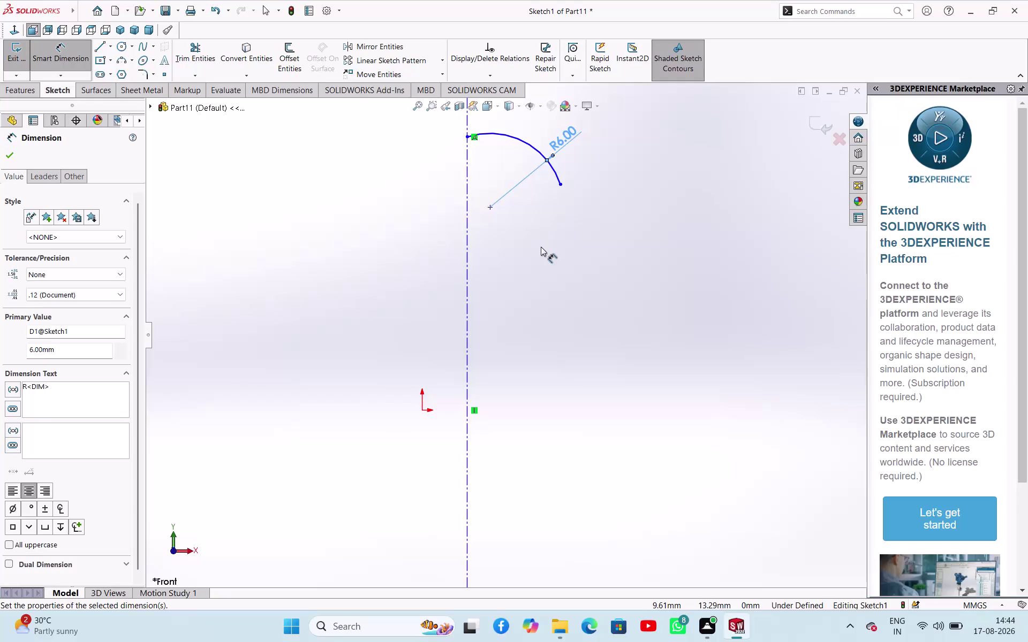
Draw a 3 Point Arc running downward from the R6 arc's end.
click(119, 54)
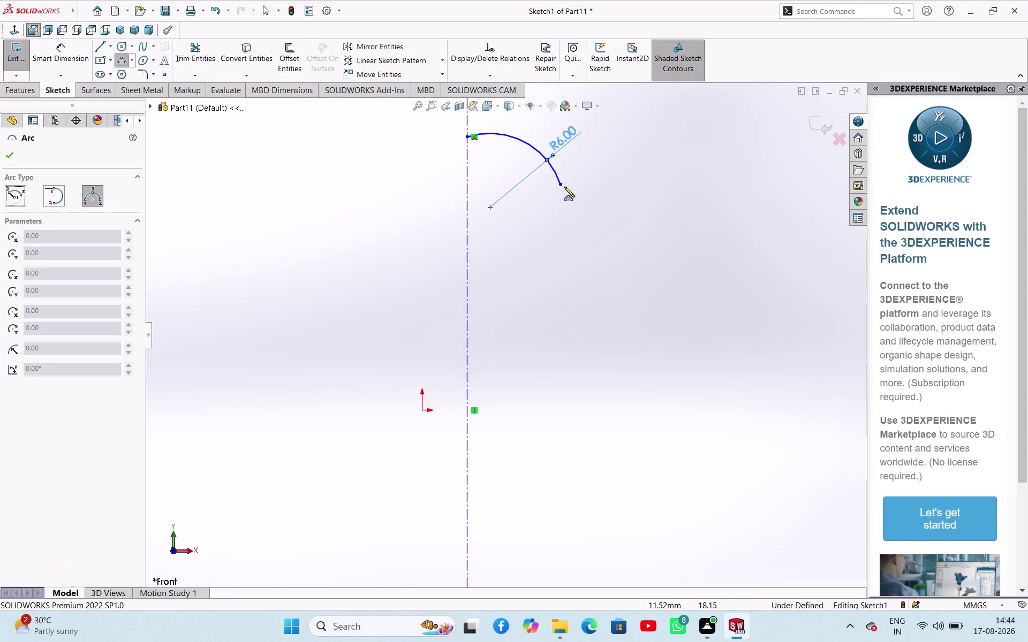
click(562, 186)
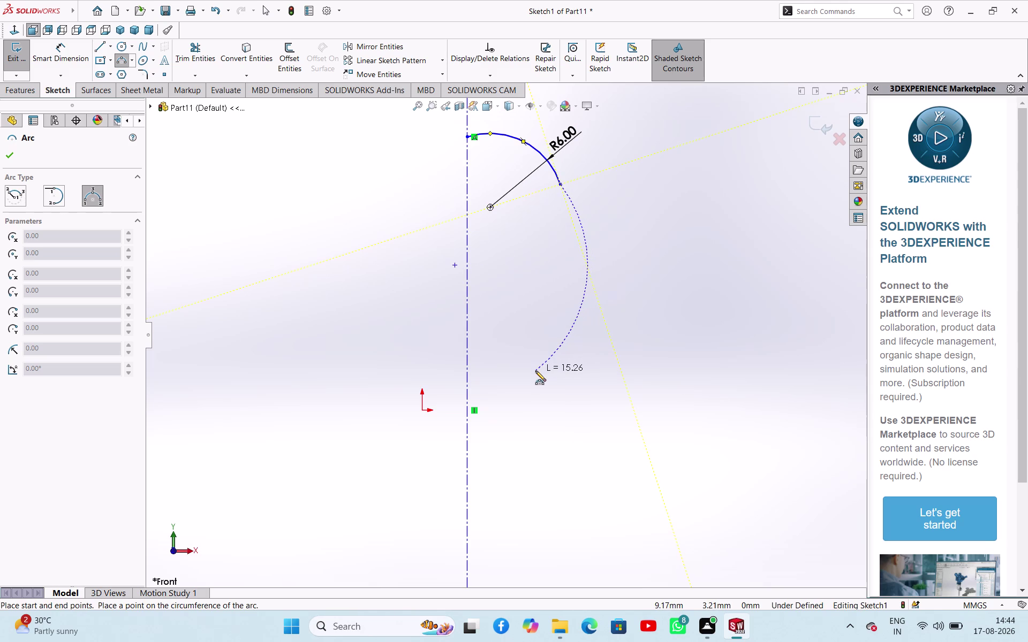
click(488, 364)
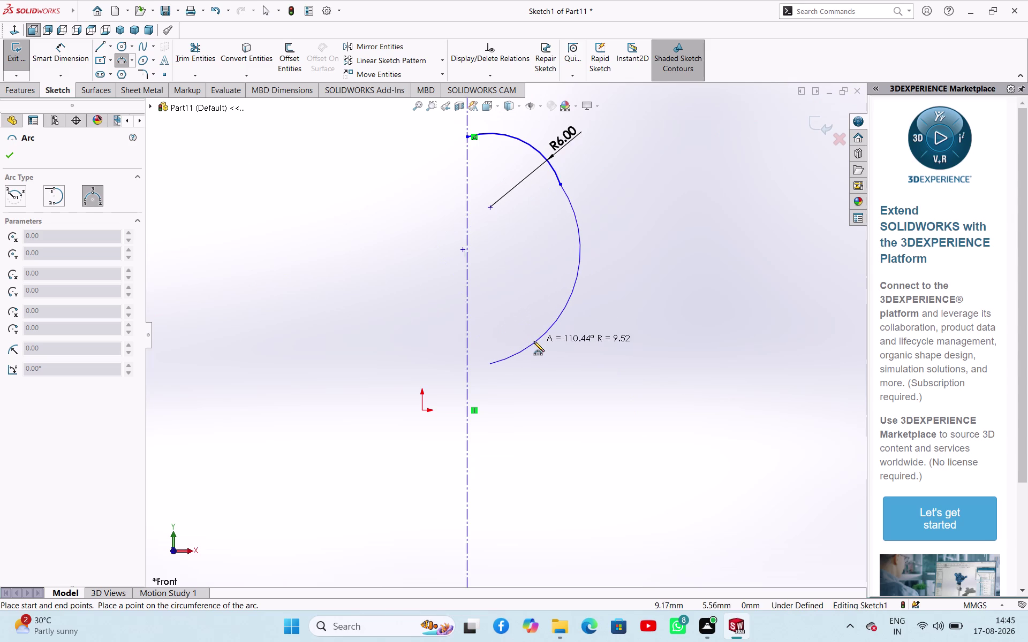
click(531, 341)
right_click(592, 334)
click(598, 339)
right_drag(626, 349, 626, 349)
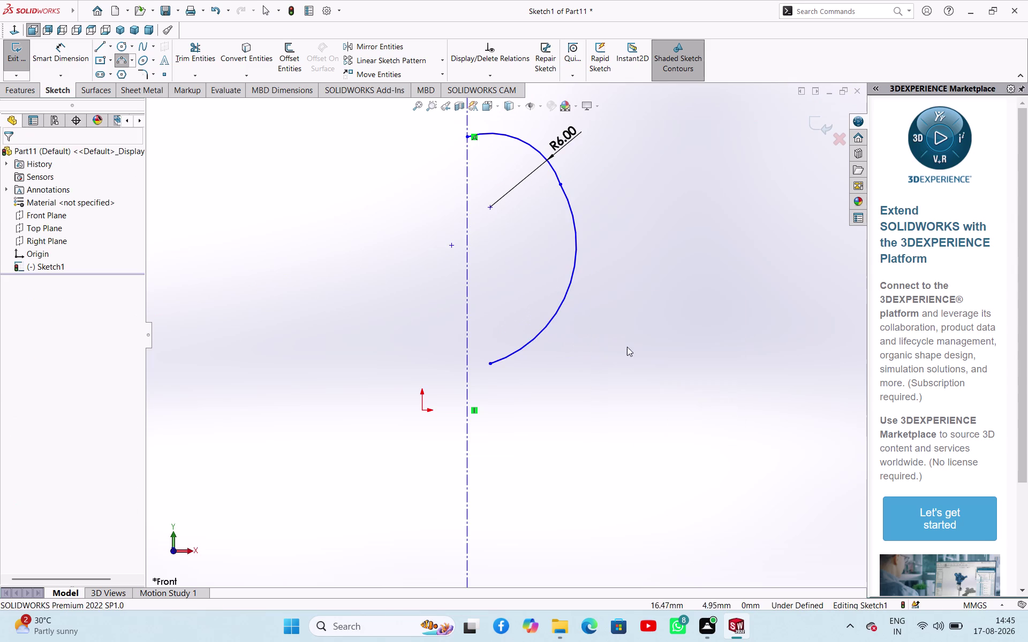
right_drag(626, 349, 643, 264)
Dimension the new arc's radius to 28.
click(572, 281)
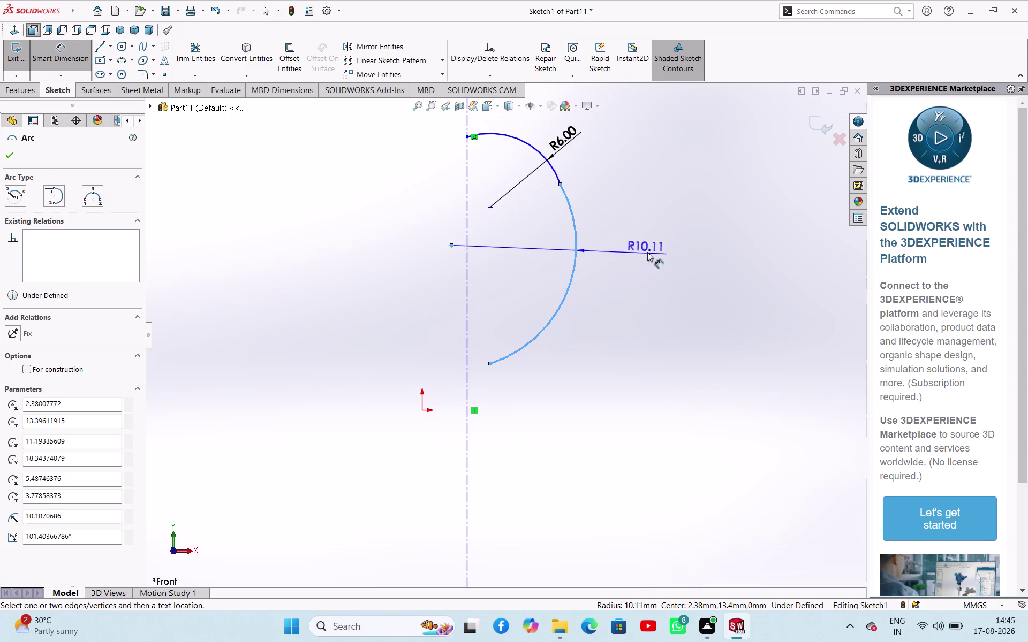
click(650, 249)
text(28)
key(Return)
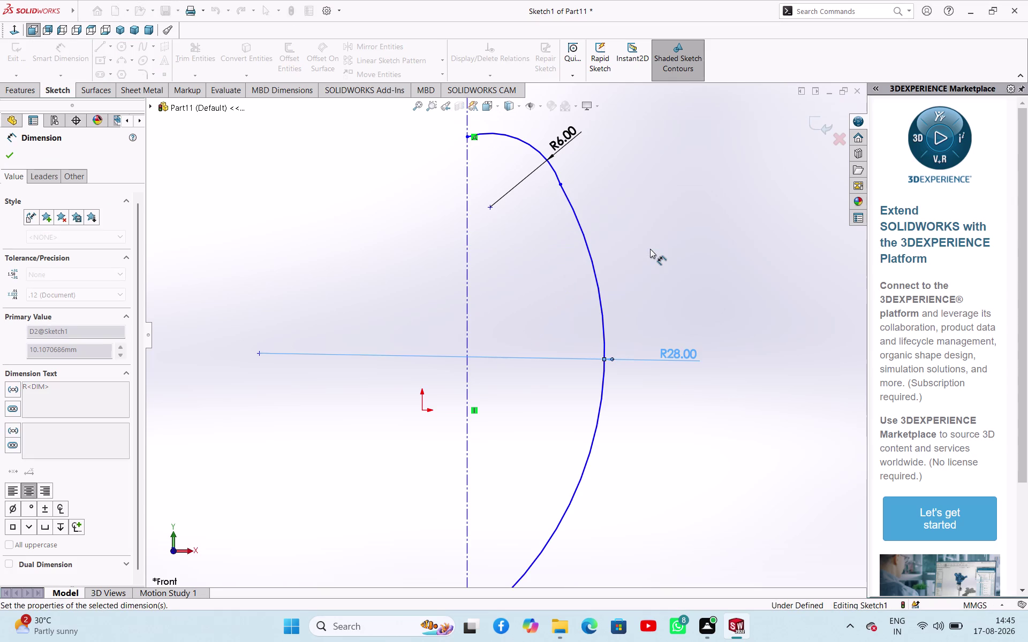
click(655, 236)
right_click(653, 241)
click(672, 276)
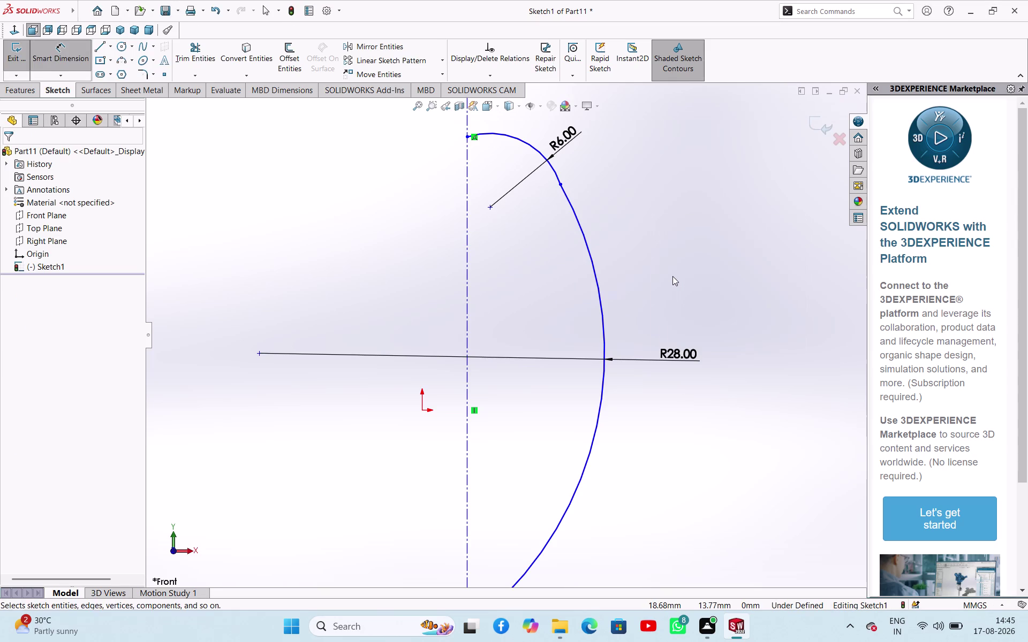
right_click(672, 276)
click(651, 270)
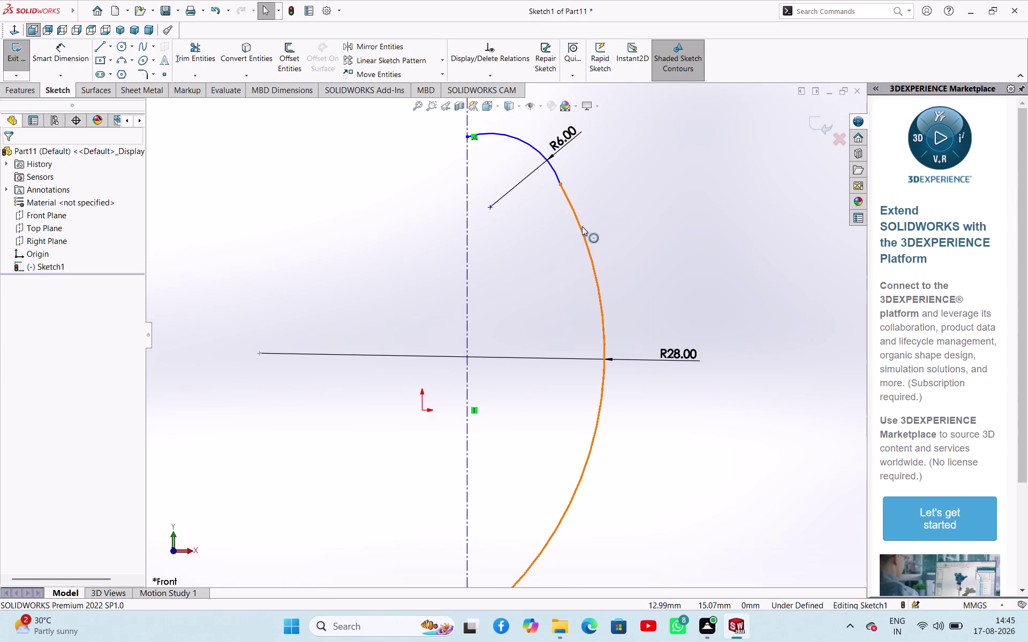
Make the R28 arc tangent to the R6 arc.
click(582, 230)
click(554, 172)
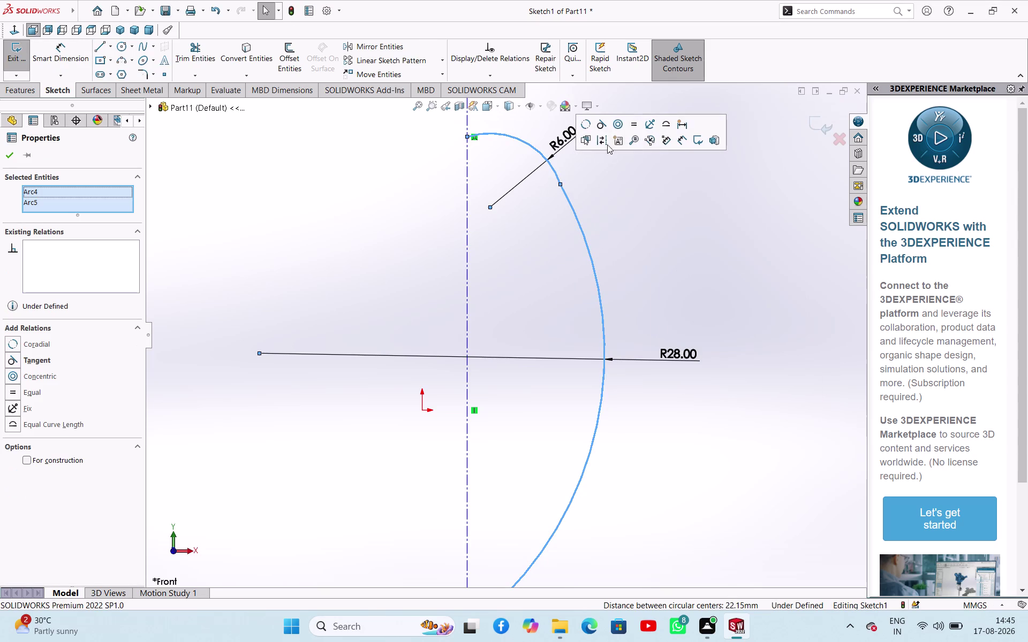
click(604, 123)
click(636, 225)
scroll(up, 3)
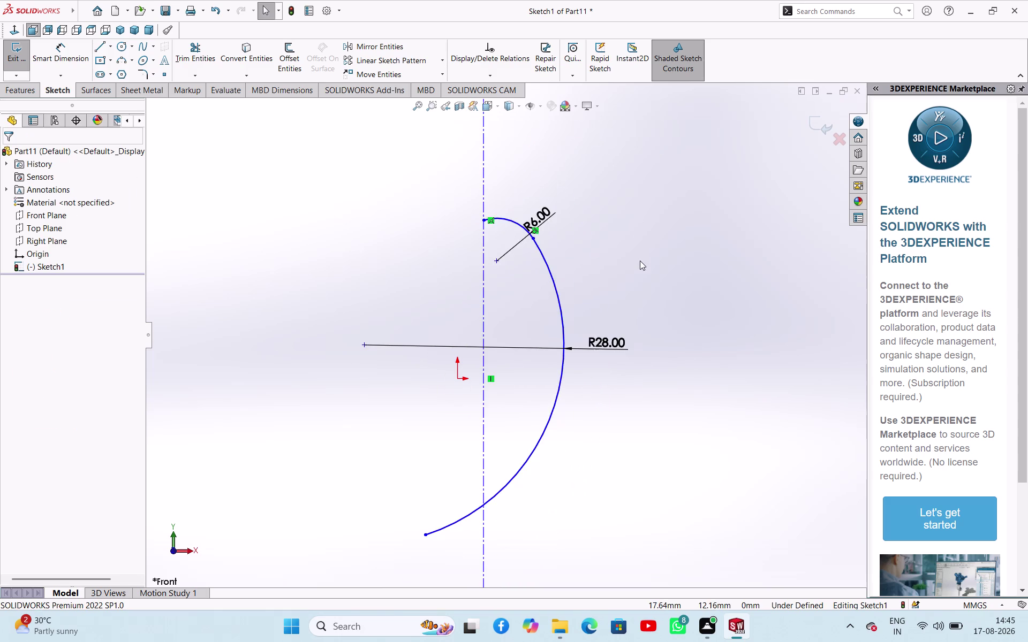
Draw a second 3 Point Arc from below, ending at the R28 arc's midpoint.
scroll(down, 3)
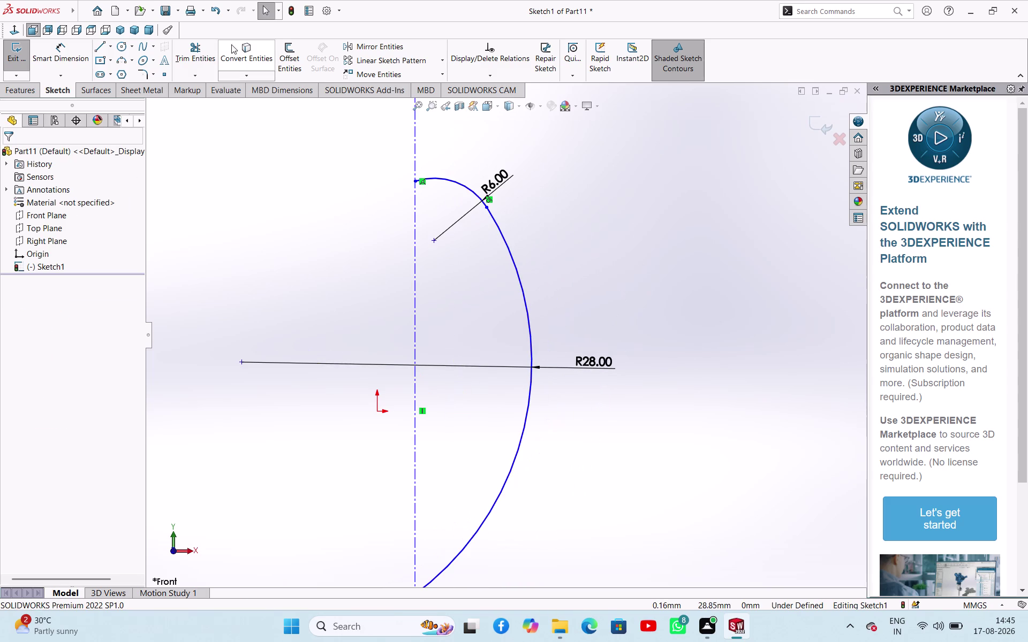
click(119, 63)
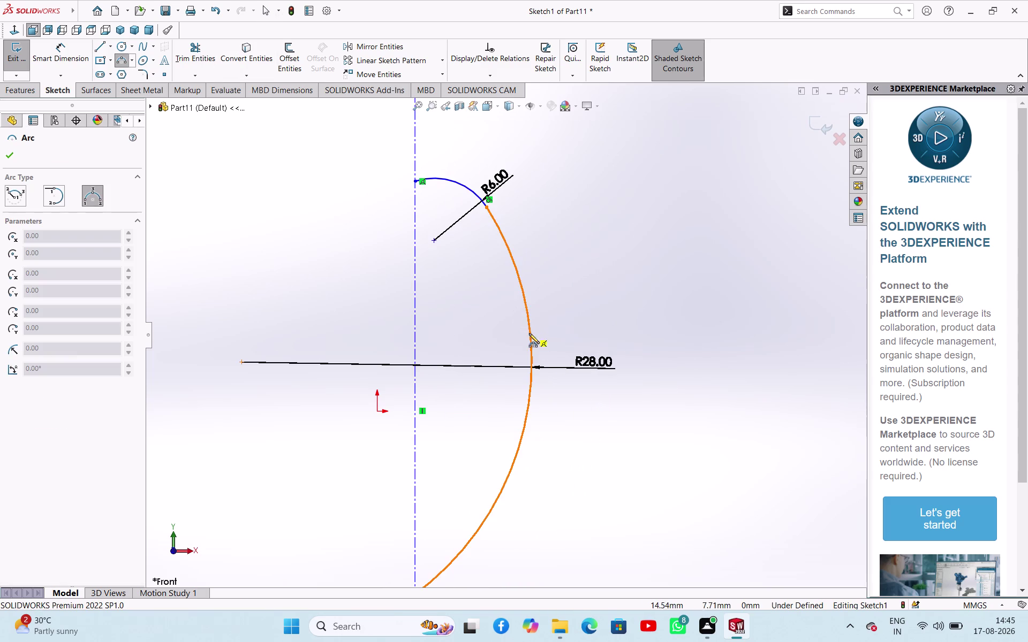
click(531, 384)
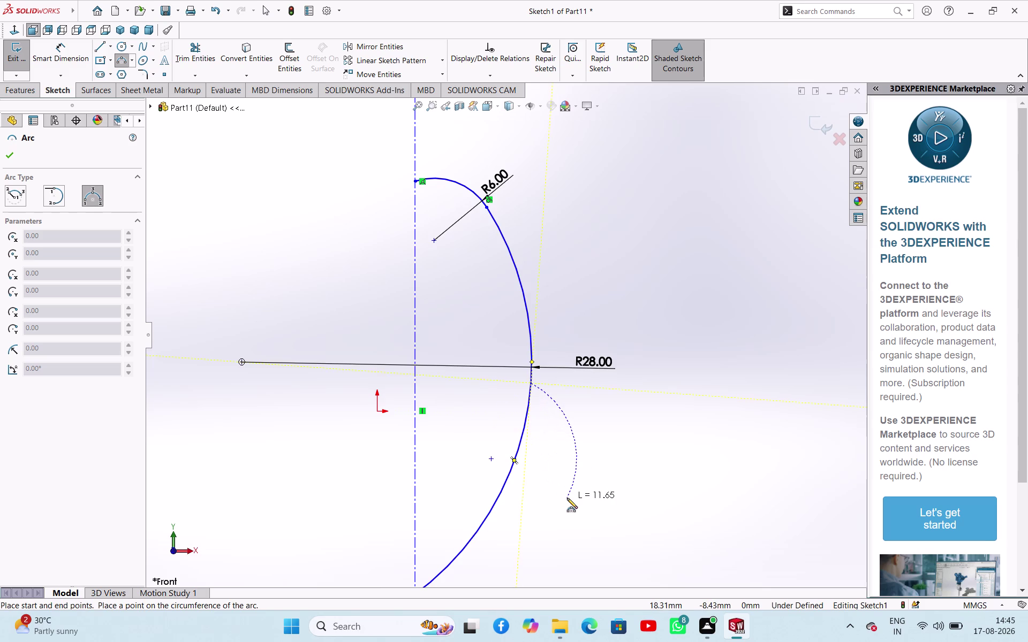
key(Escape)
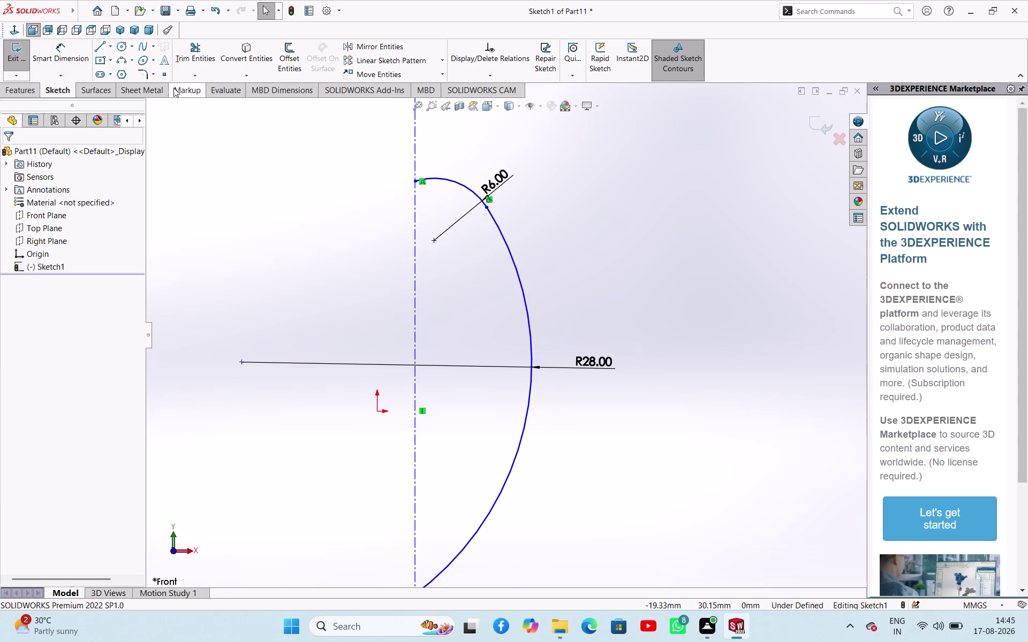
click(116, 60)
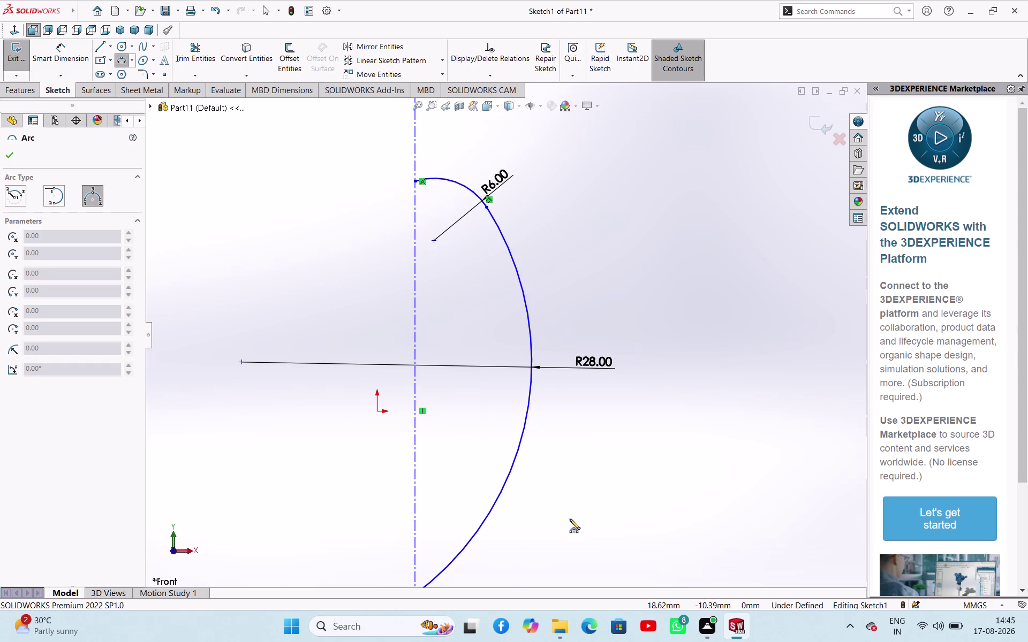
click(570, 520)
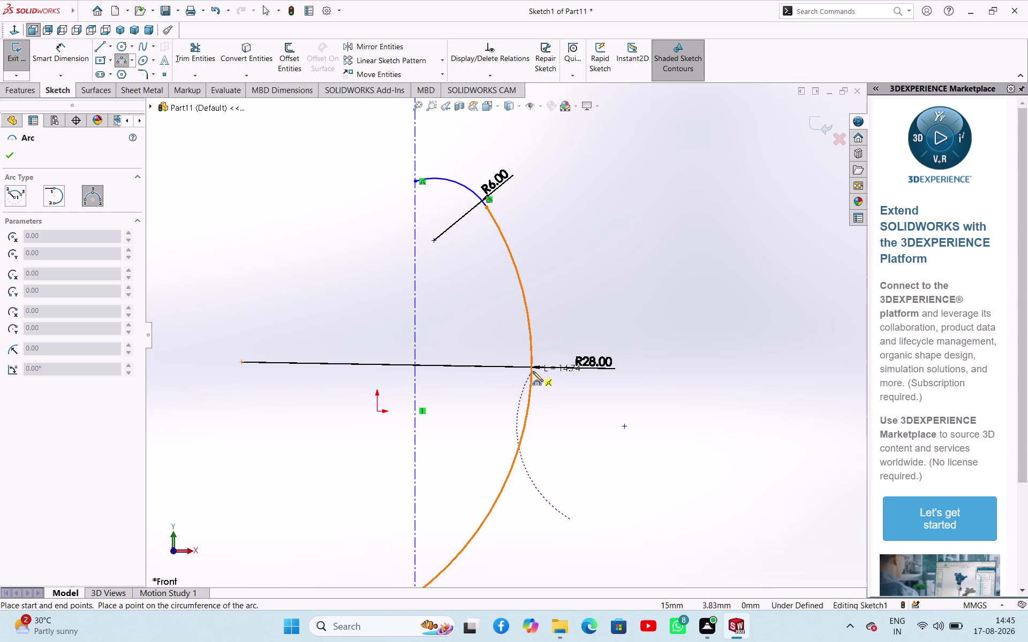
click(533, 371)
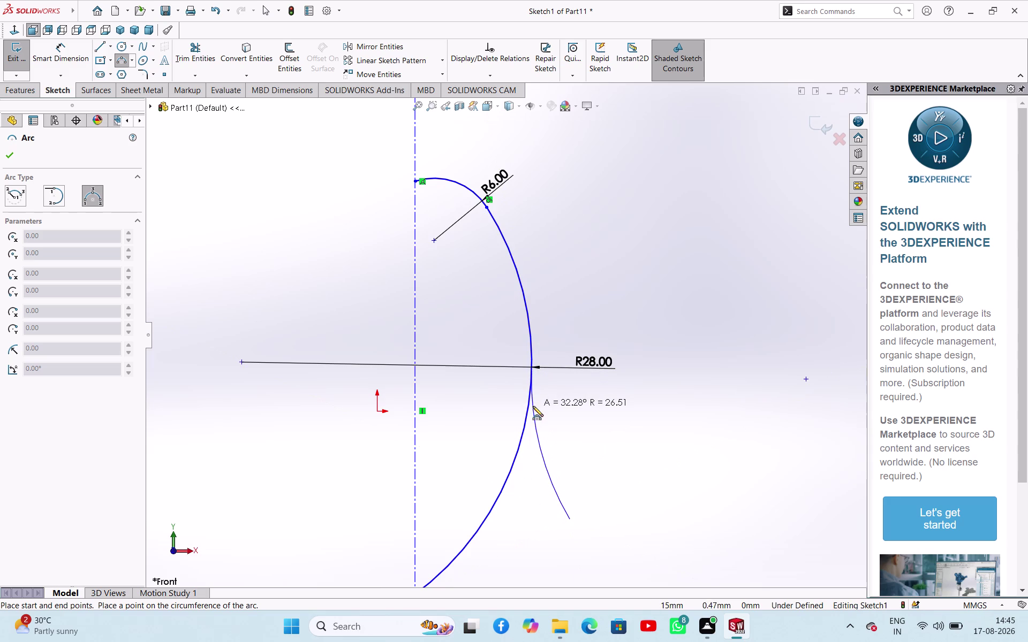
click(533, 406)
right_click(639, 429)
click(644, 434)
right_drag(657, 441, 694, 355)
Dimension the lower arc's radius to 28 and select it.
click(543, 459)
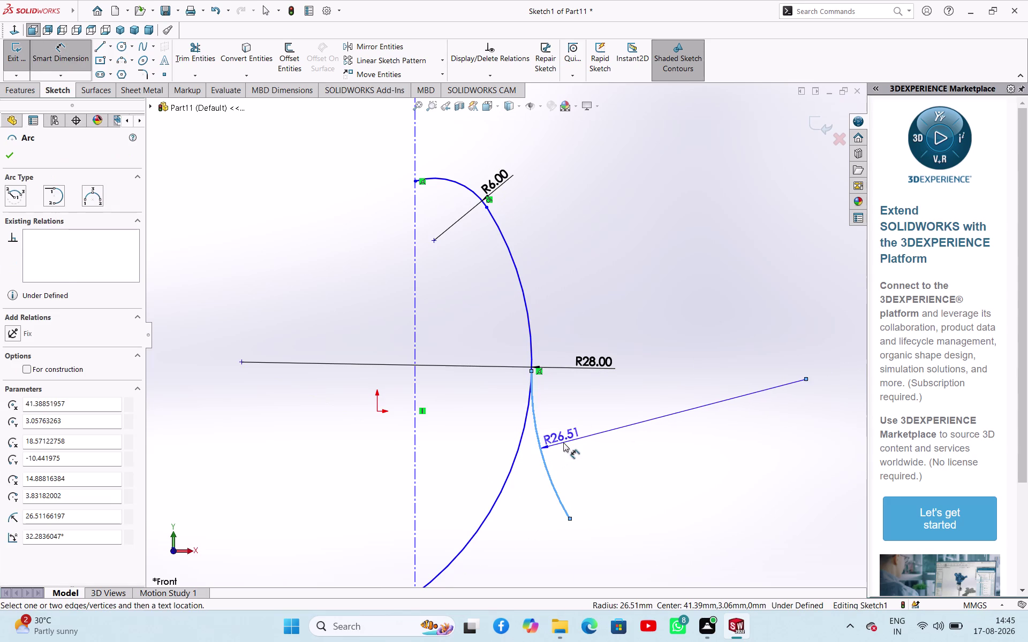
click(564, 443)
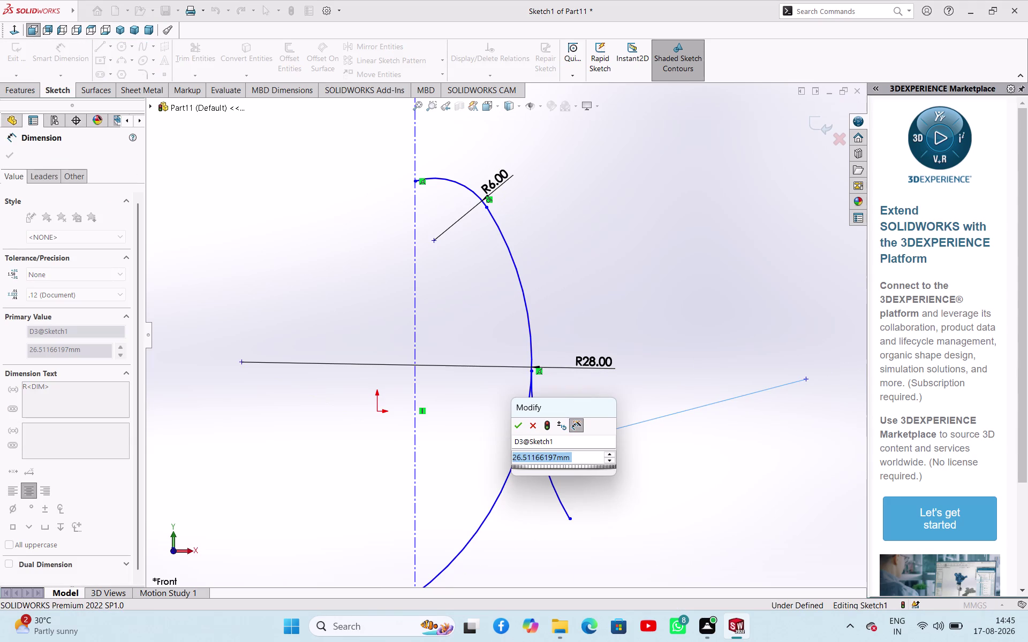
text(28)
key(Return)
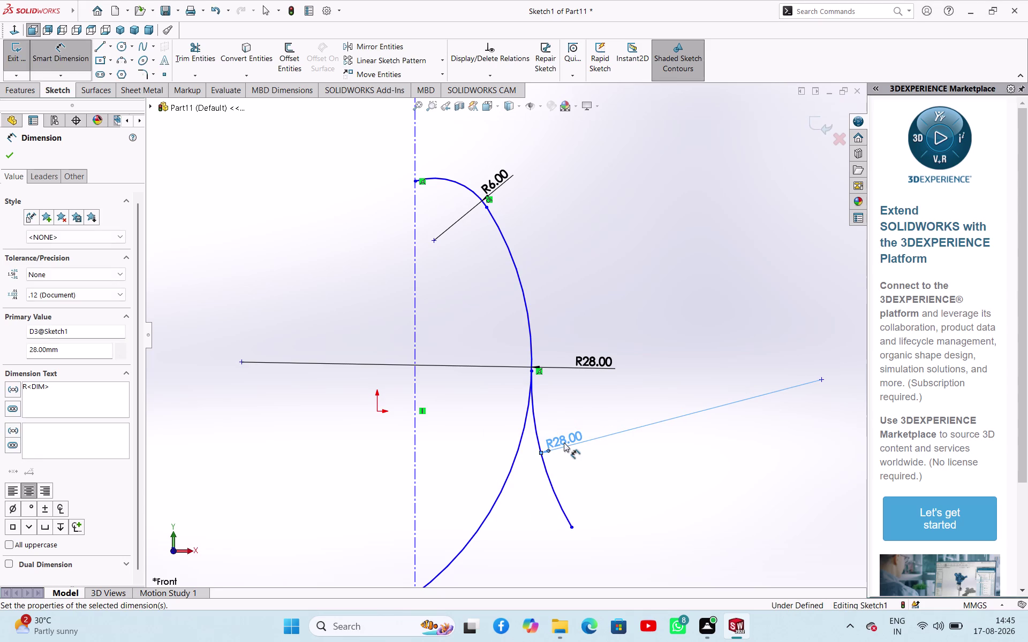
key(Return)
click(659, 245)
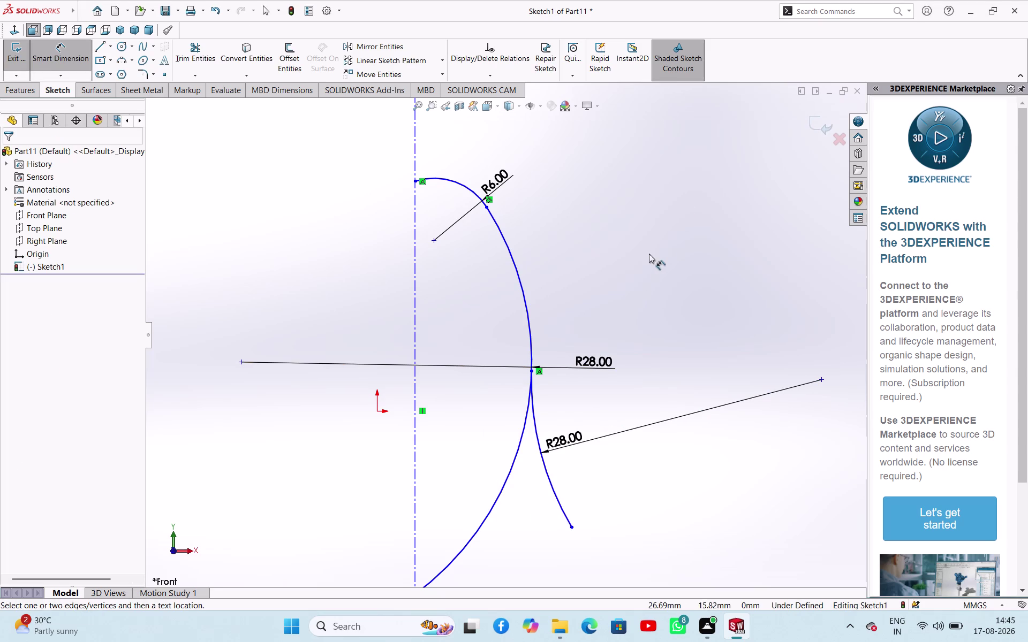
right_click(643, 258)
click(660, 292)
click(637, 316)
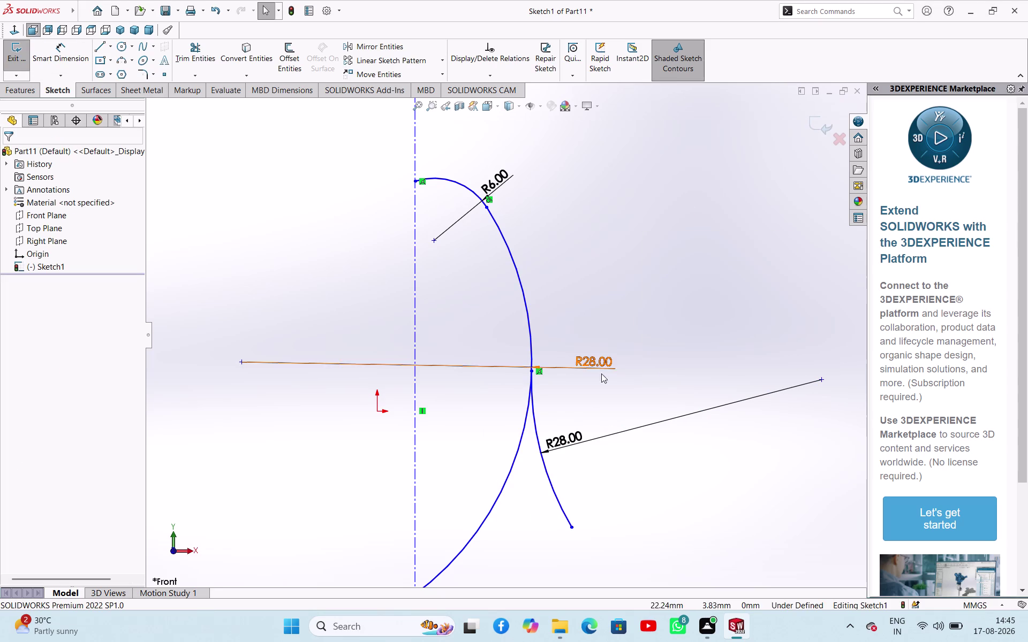
click(537, 429)
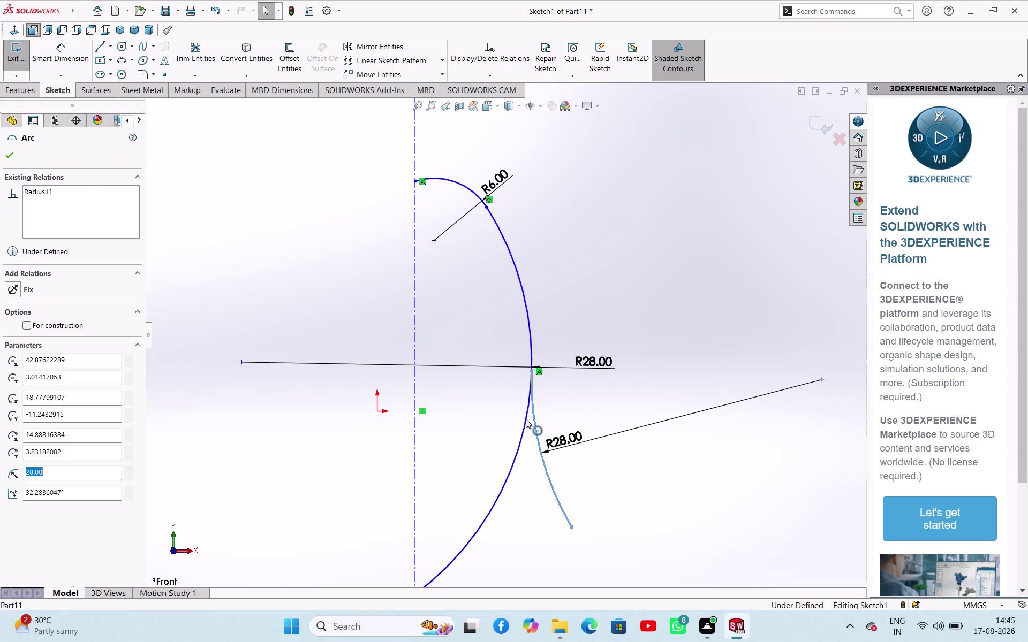
Make the two R28 arcs tangent to each other.
click(526, 419)
click(576, 373)
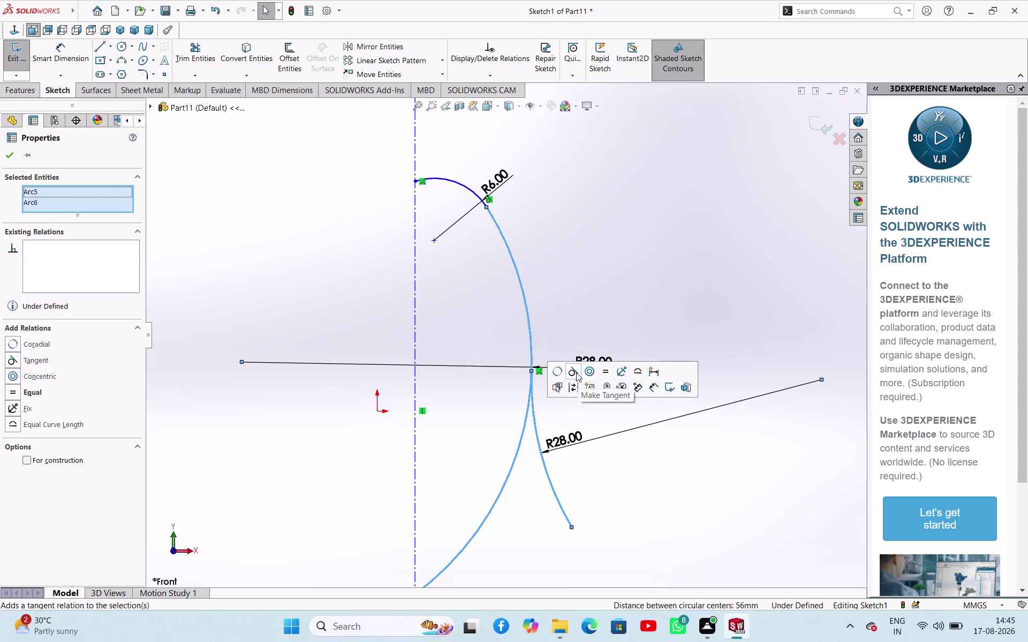
click(620, 265)
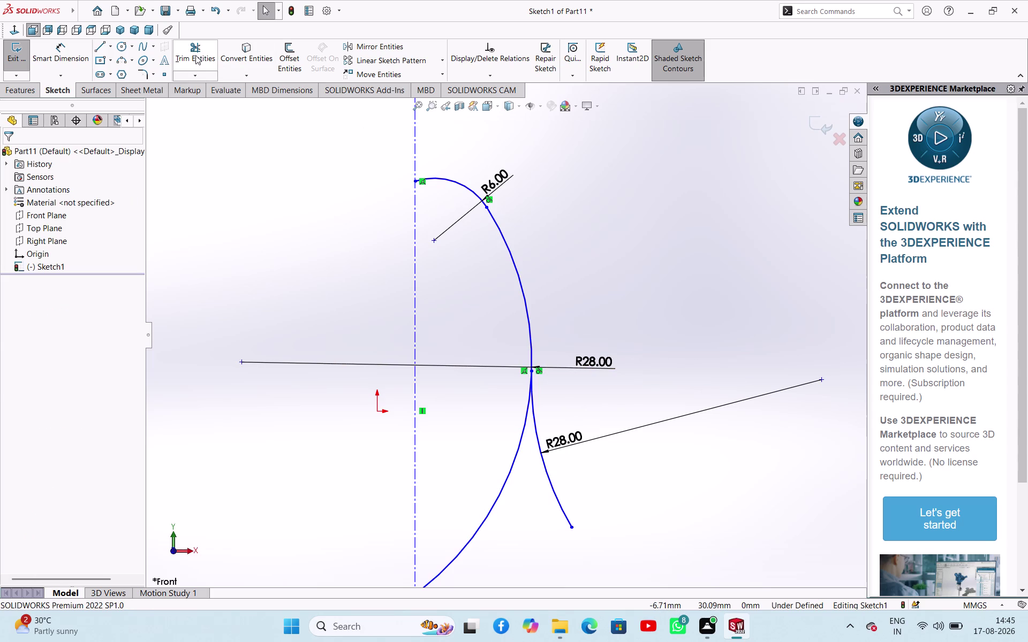
Trim away the unwanted piece of the arc.
click(195, 54)
click(517, 446)
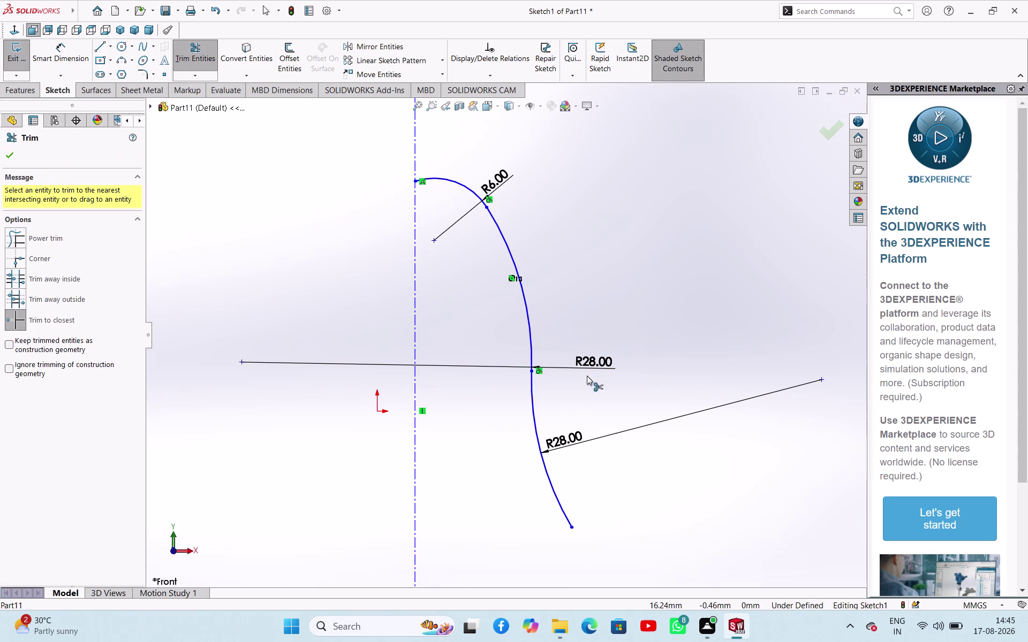
right_click(659, 252)
click(679, 287)
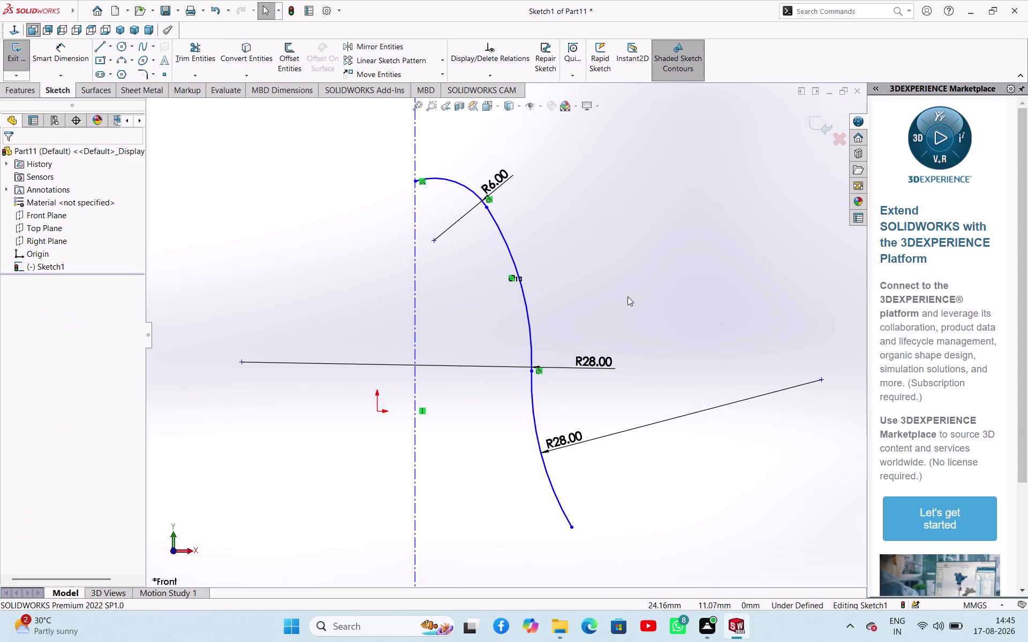
click(627, 297)
scroll(up, 3)
scroll(down, 3)
scroll(down, 3)
scroll(down, 3)
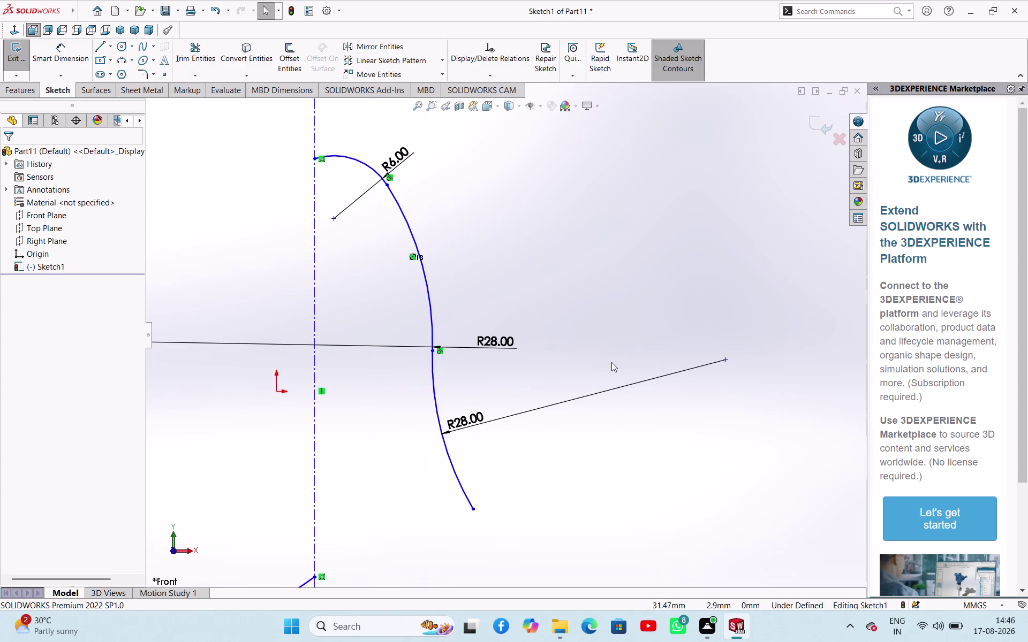
scroll(up, 3)
scroll(up, 3)
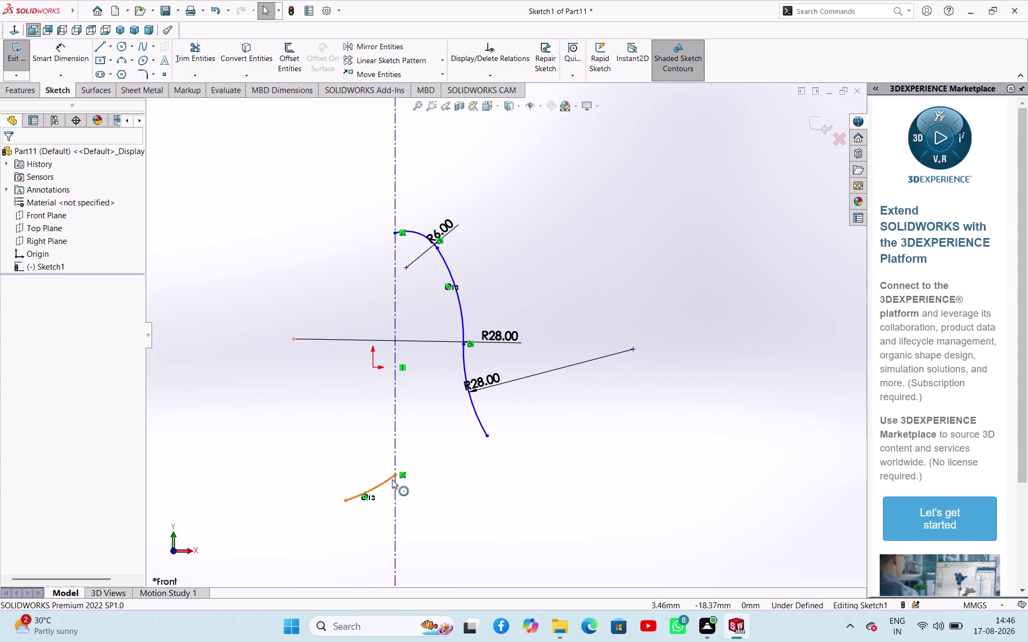
Delete the leftover arc fragment near the bottom of the sketch.
click(388, 482)
key(Delete)
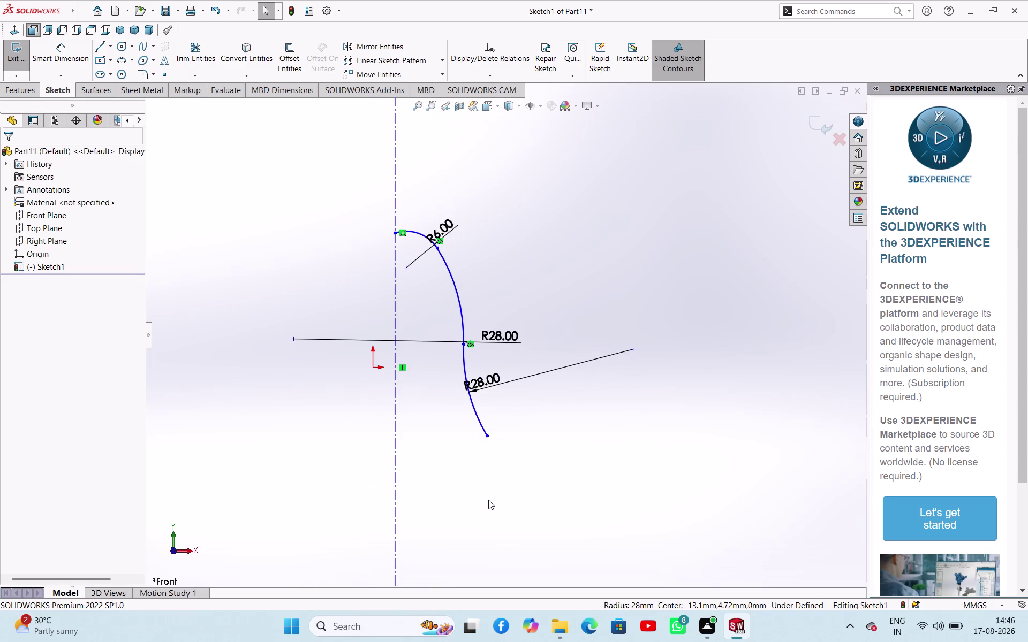
scroll(up, 3)
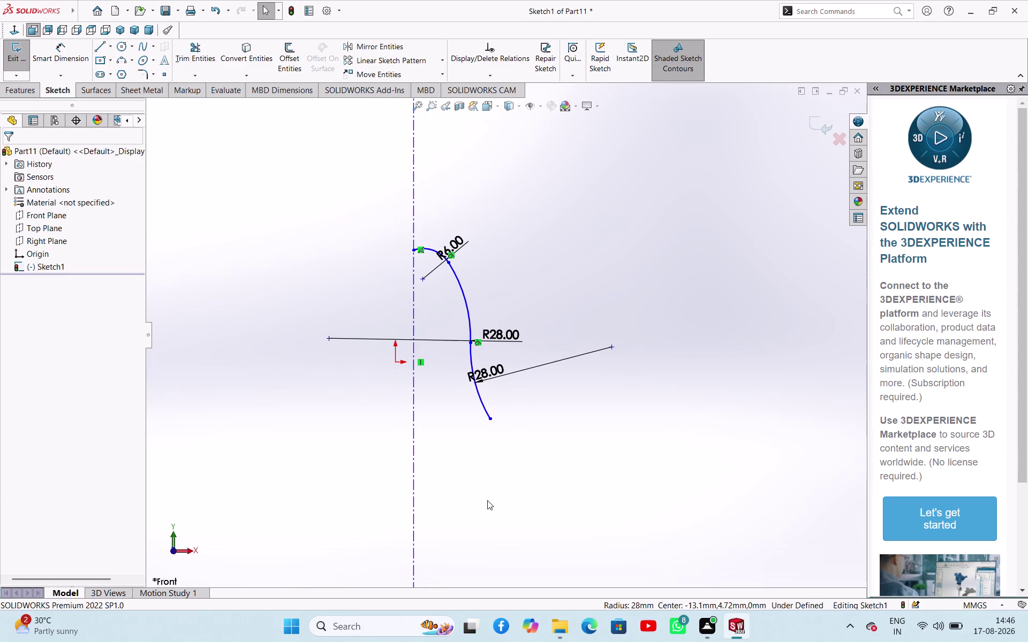
scroll(down, 3)
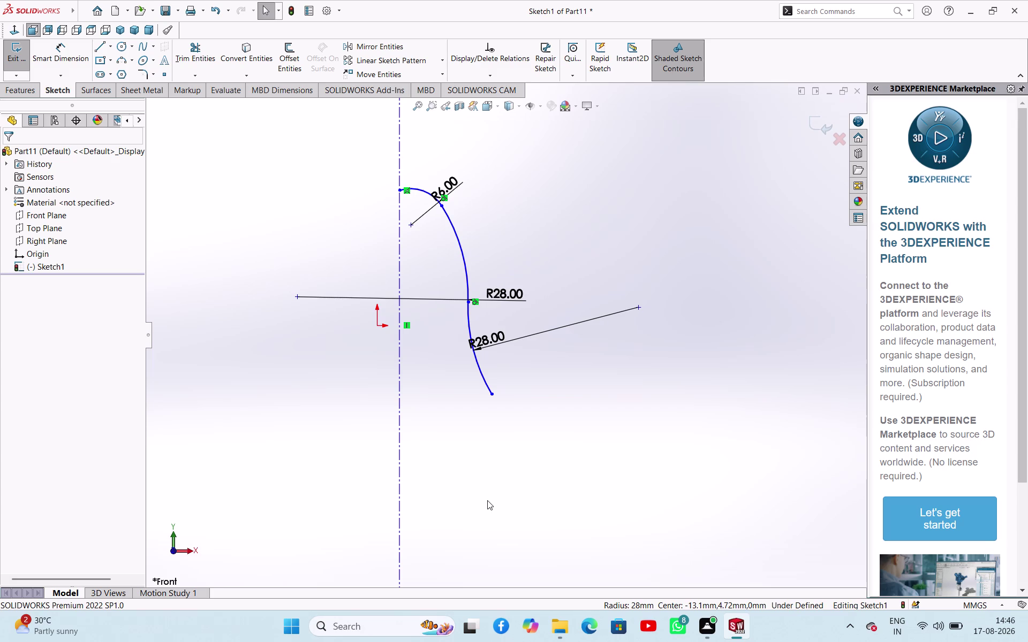
scroll(up, 3)
scroll(down, 3)
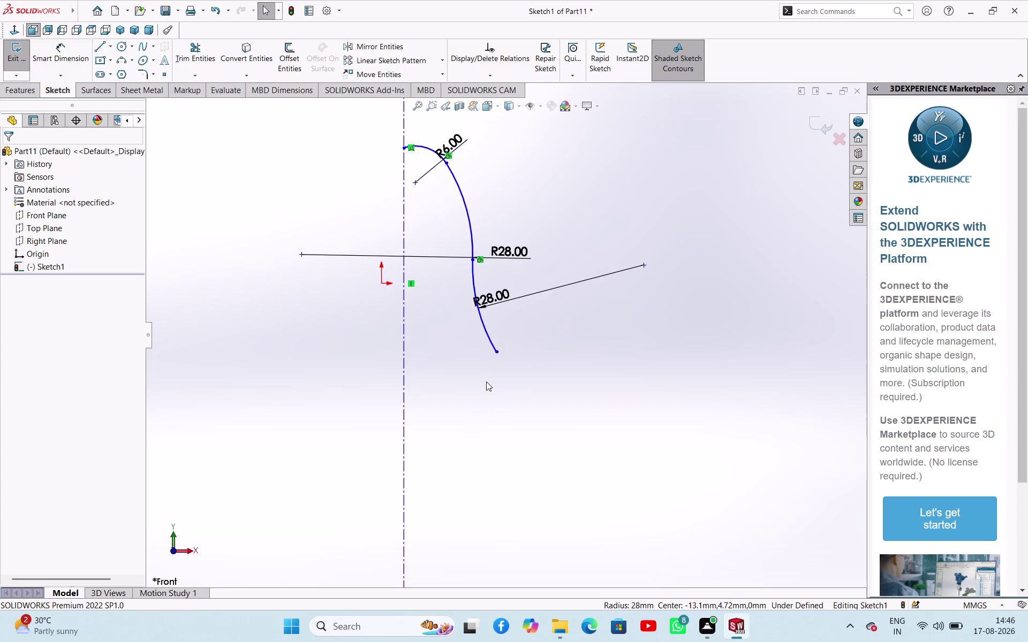
click(93, 48)
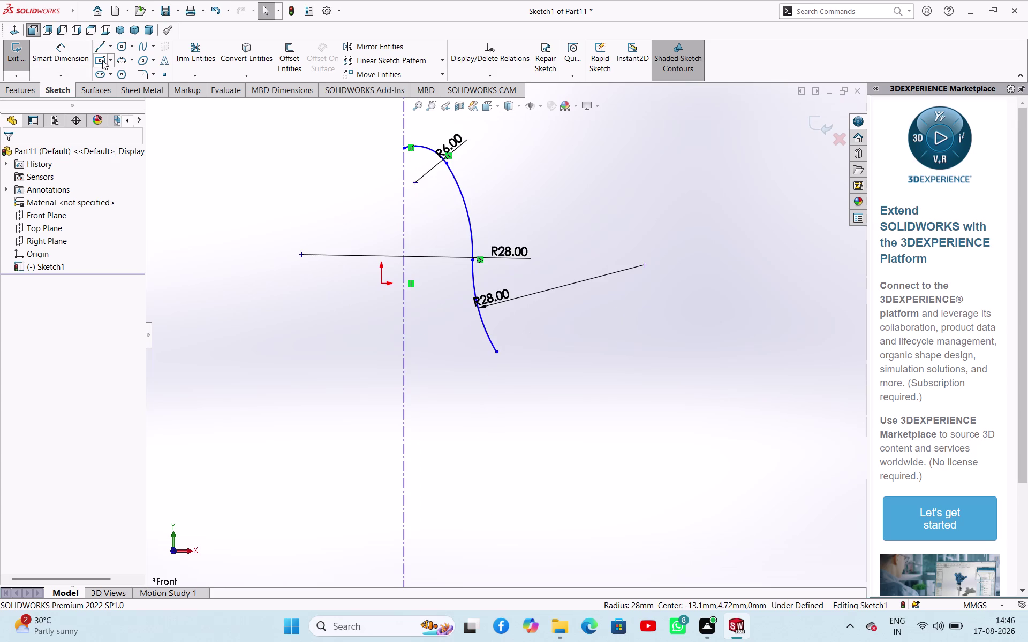
click(101, 48)
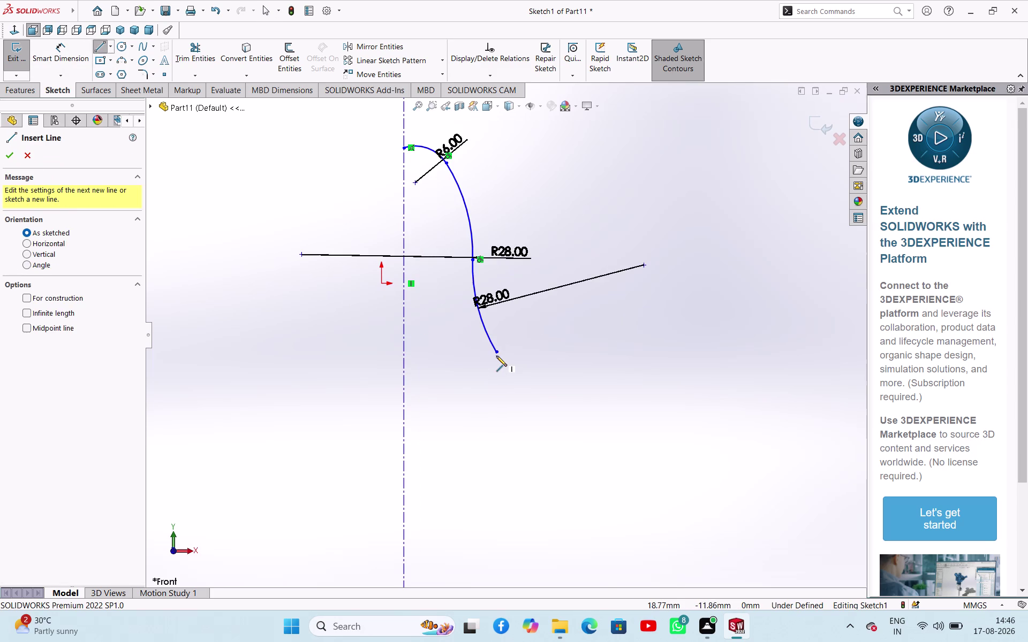
Discard the trial line, nudge the lower arc's end up, and start a line there.
click(496, 352)
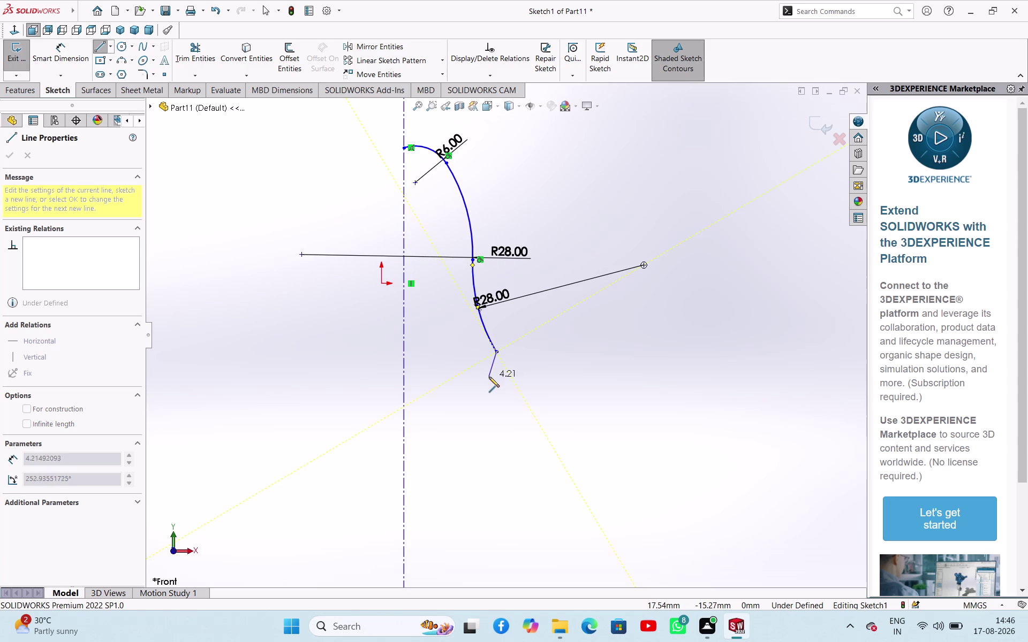
key(Escape)
key(Escape)
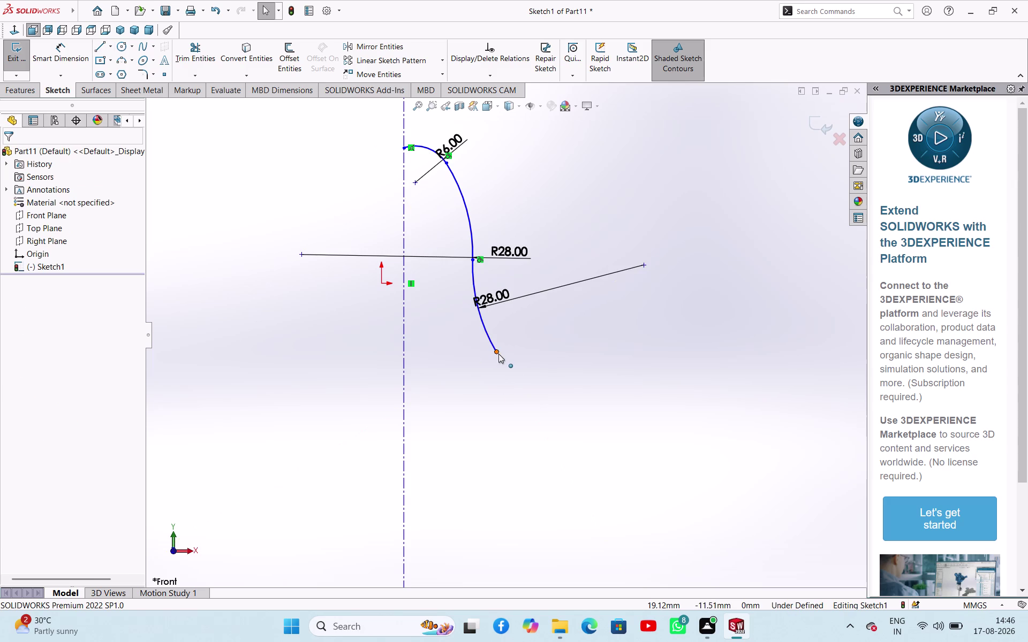
drag(497, 354, 477, 356)
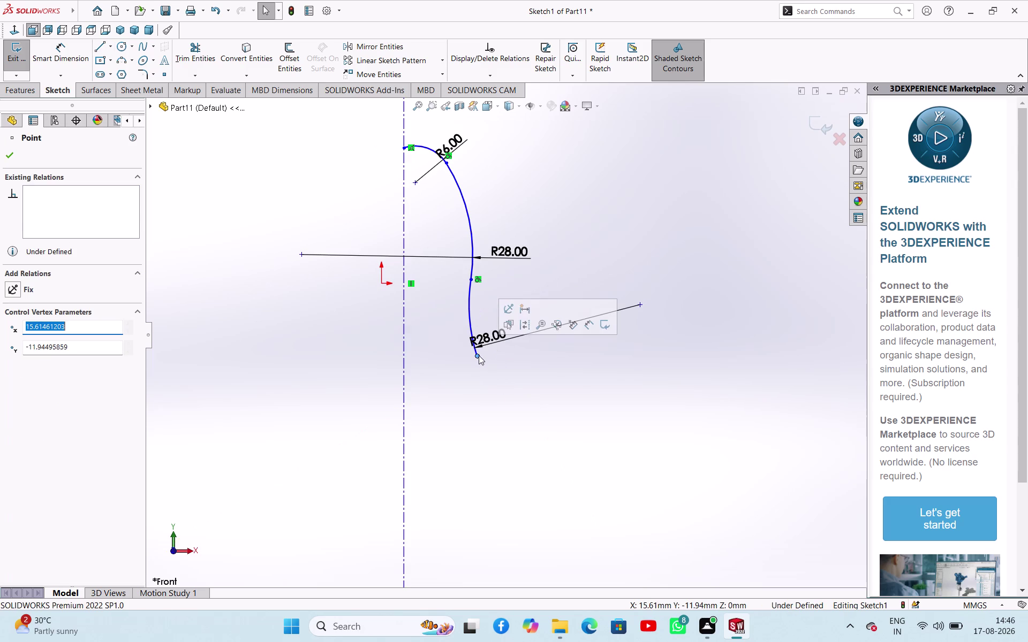
click(559, 381)
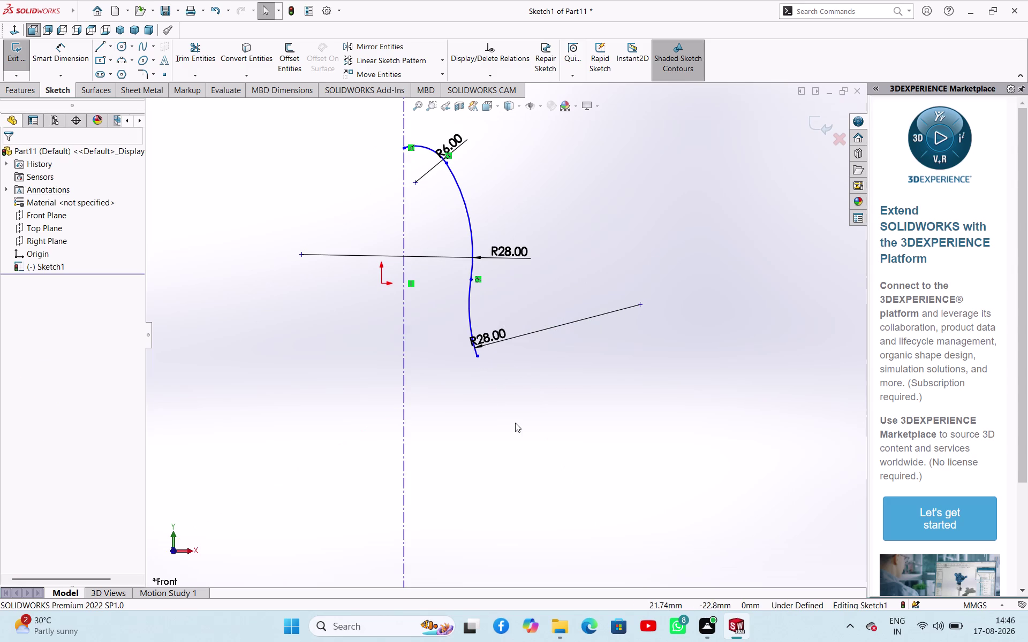
right_drag(550, 448, 494, 434)
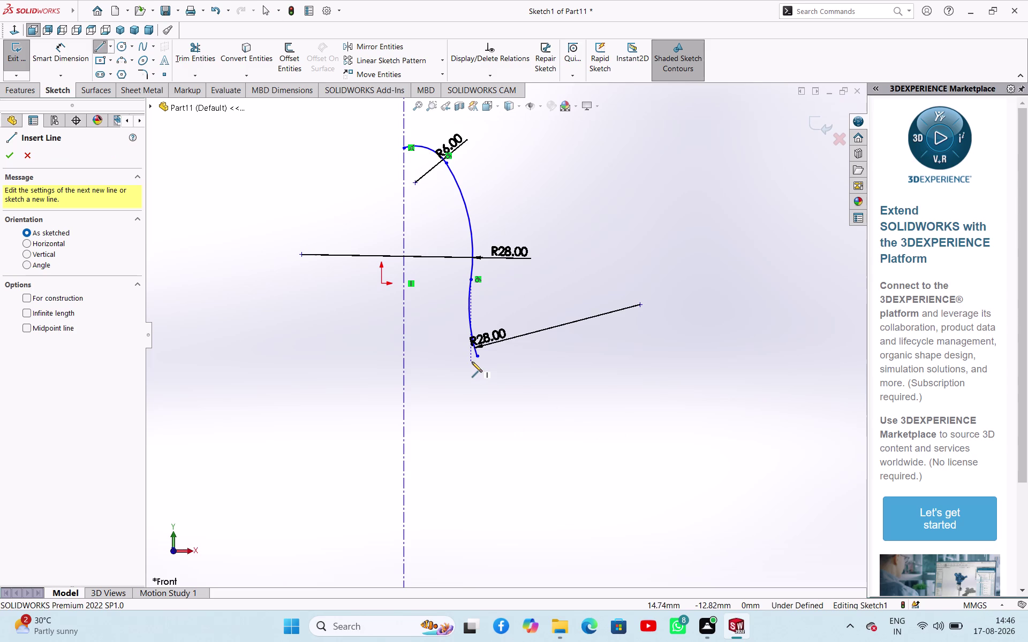
click(479, 357)
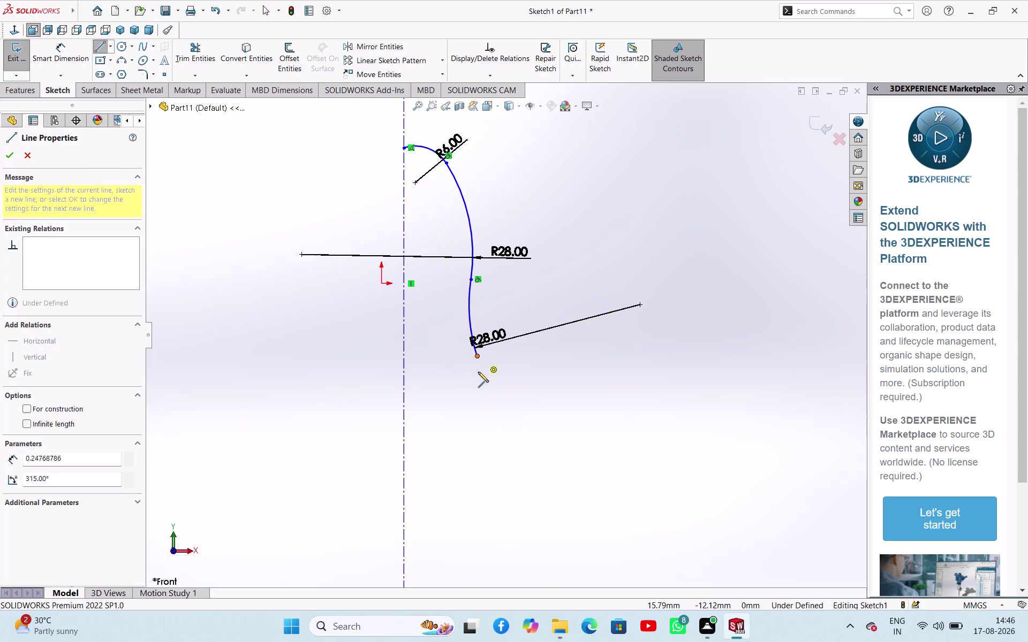
Draw a small tangent arc, a short vertical line, and a base line to the centerline.
click(479, 387)
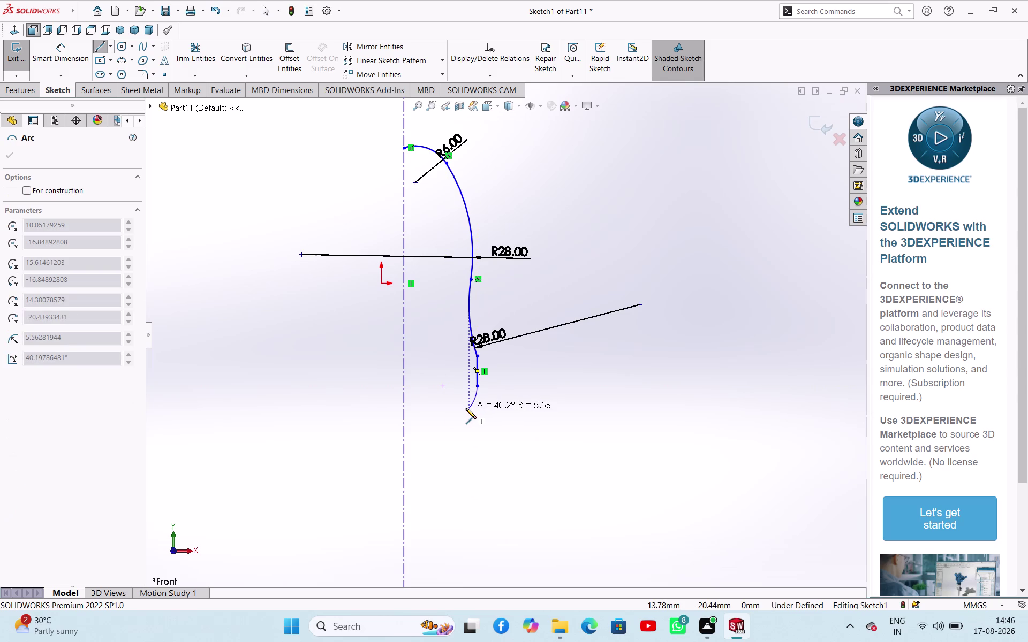
click(466, 409)
click(466, 437)
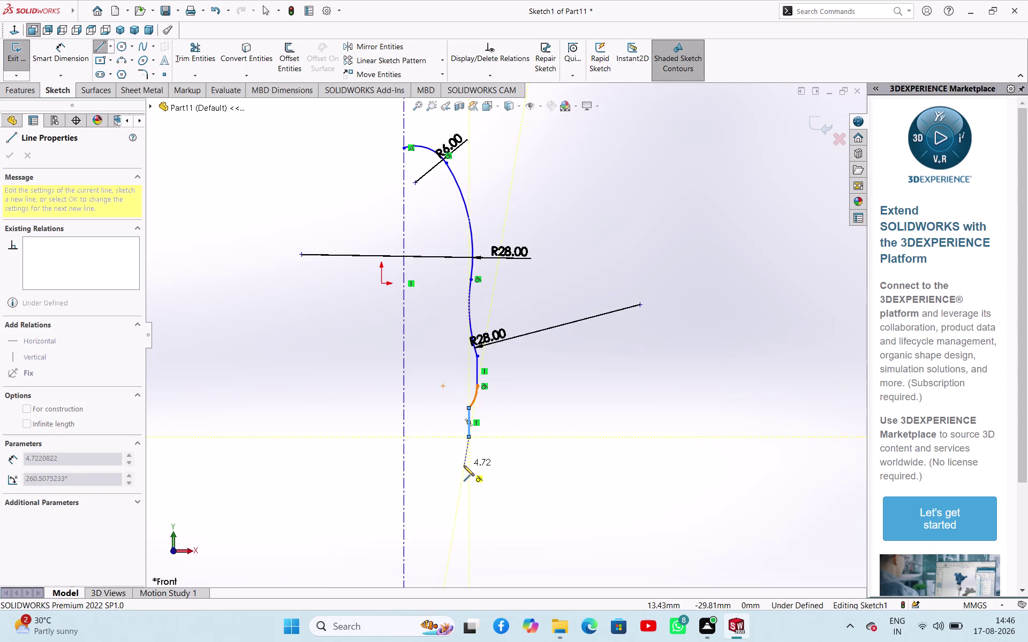
click(405, 441)
right_click(427, 463)
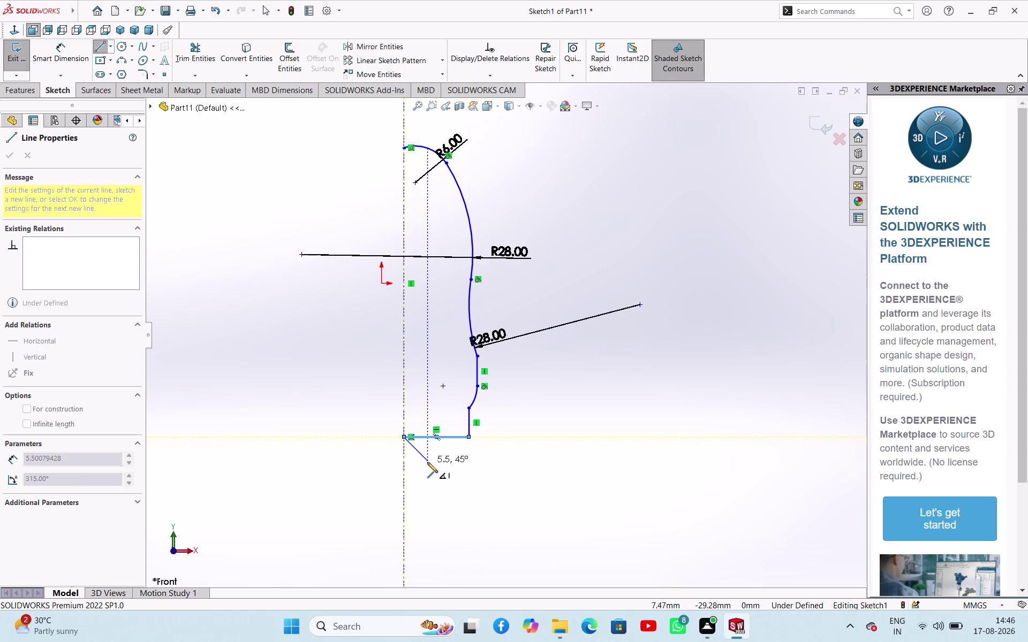
click(441, 472)
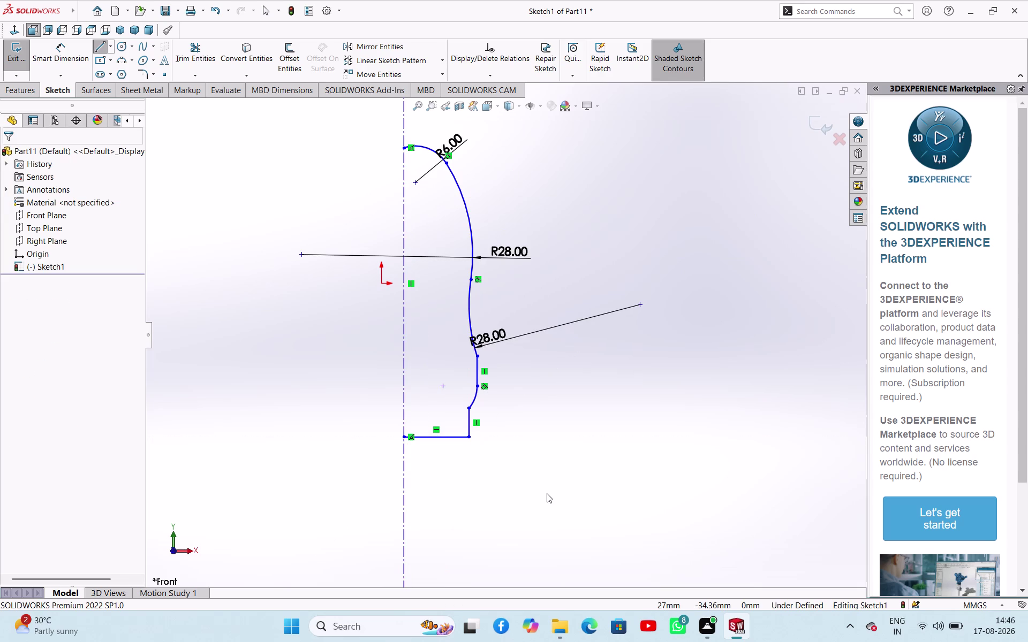
click(595, 380)
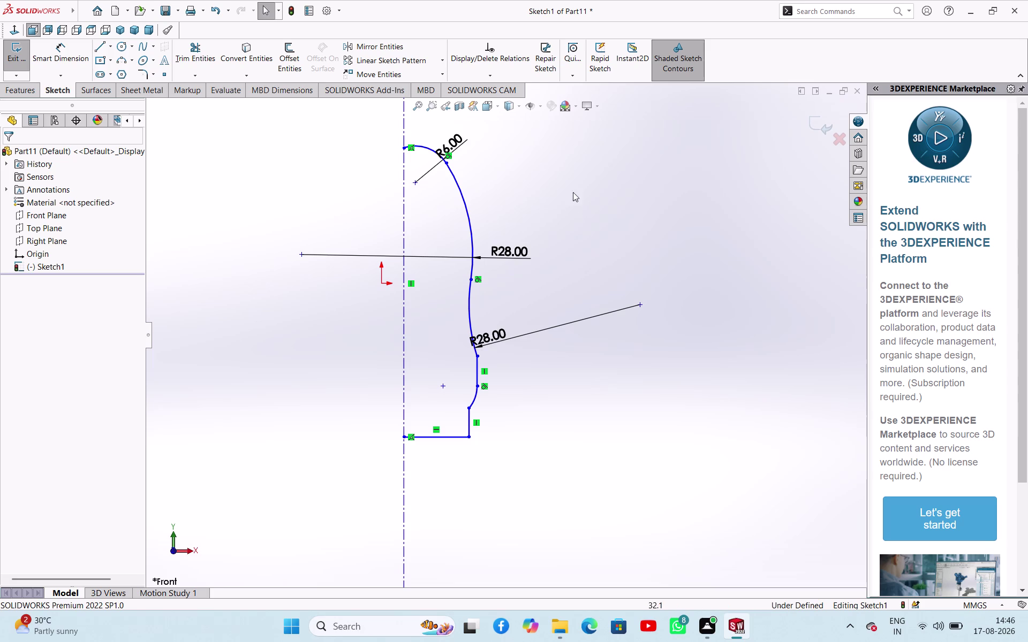
Undo an accidental move of the arc's end point.
scroll(down, 3)
scroll(down, 3)
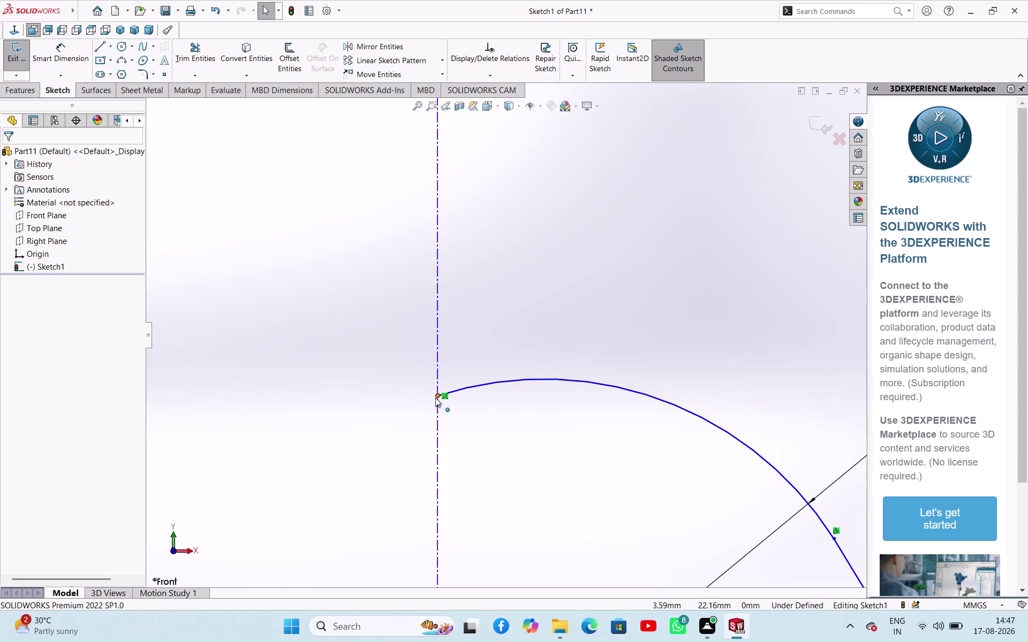
drag(437, 394, 384, 390)
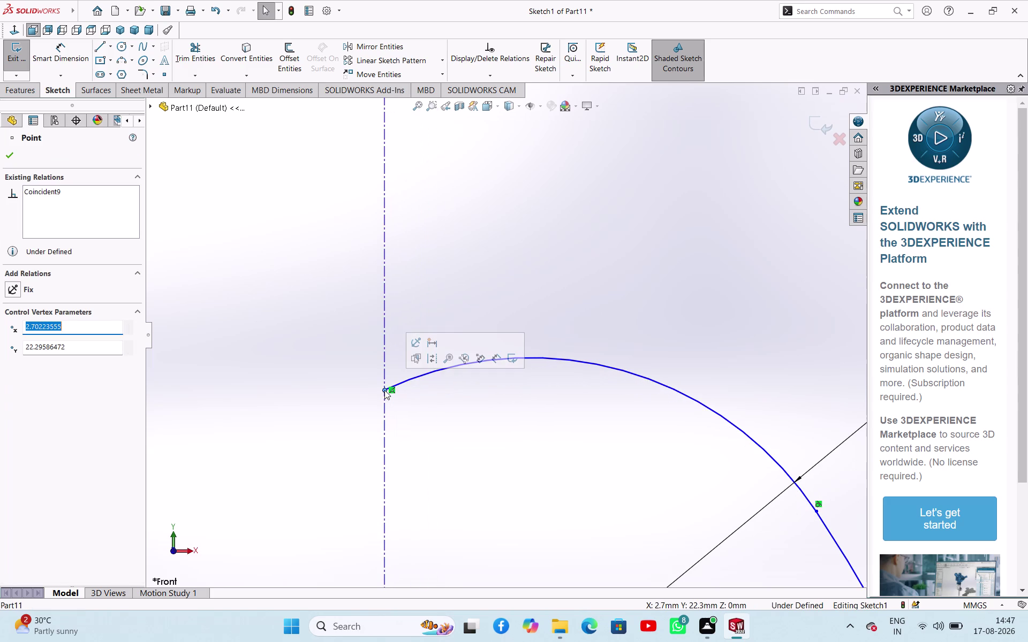
key(ctrl+z)
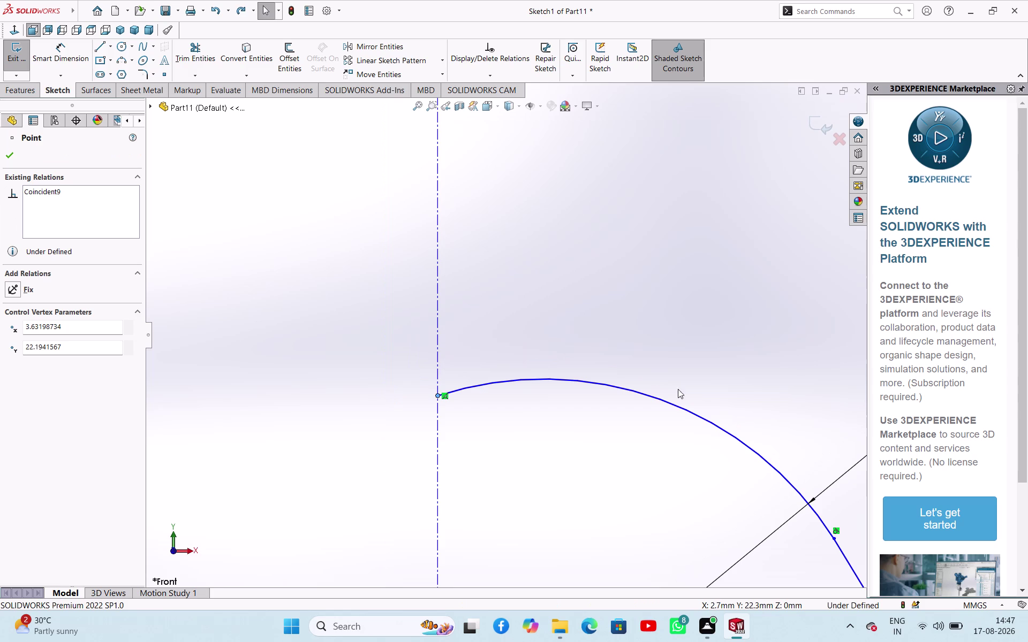
scroll(up, 3)
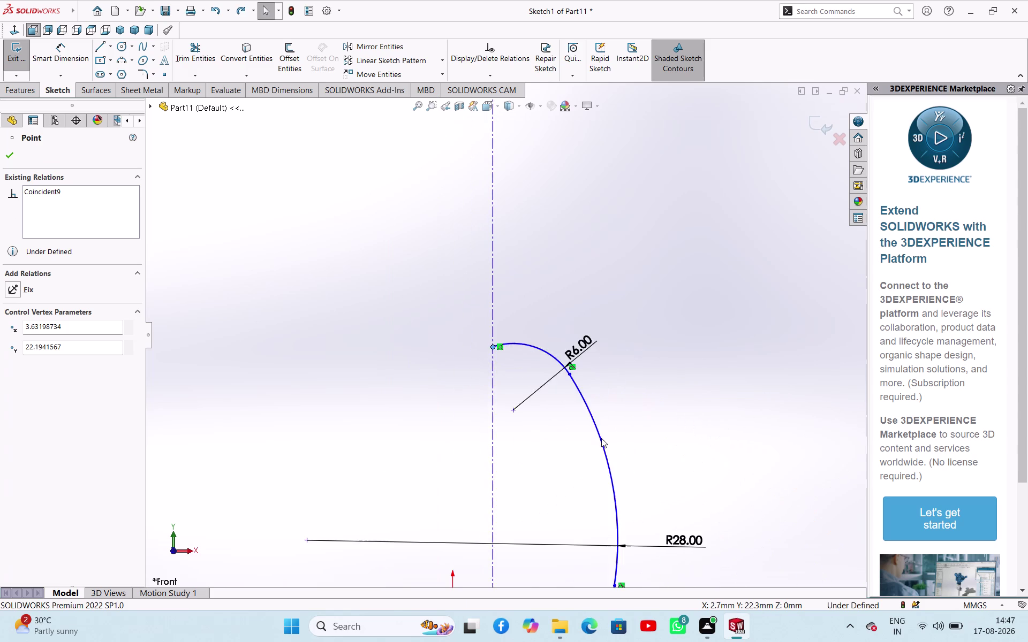
scroll(up, 3)
scroll(down, 3)
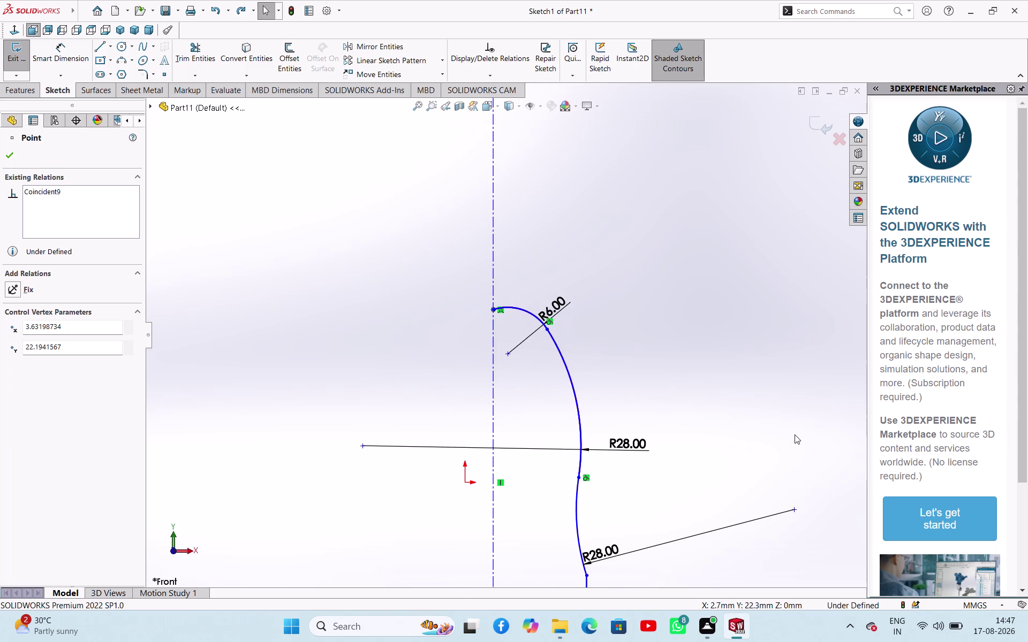
click(594, 300)
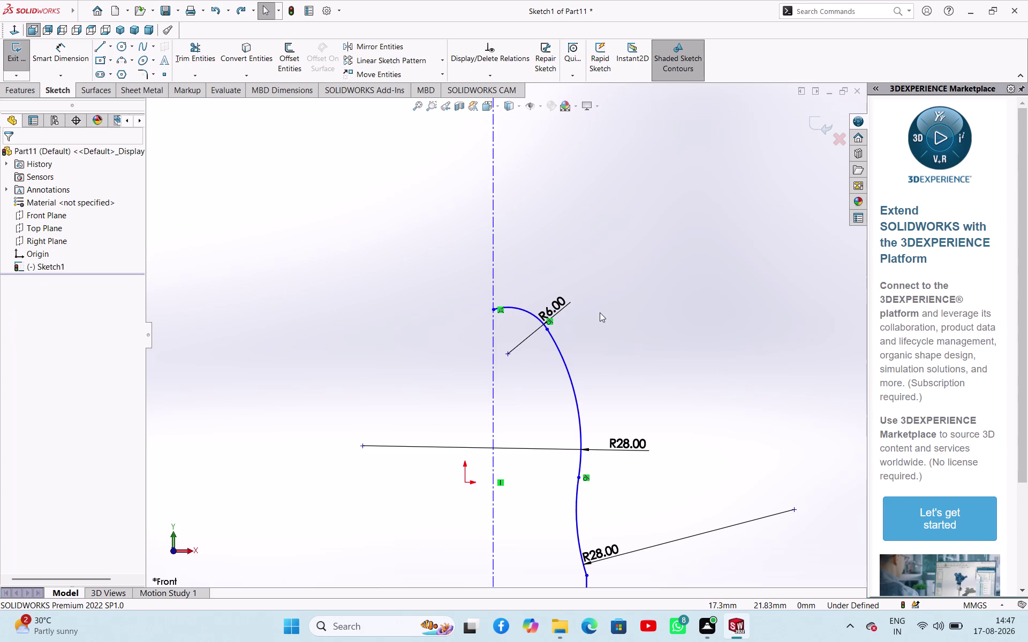
scroll(down, 3)
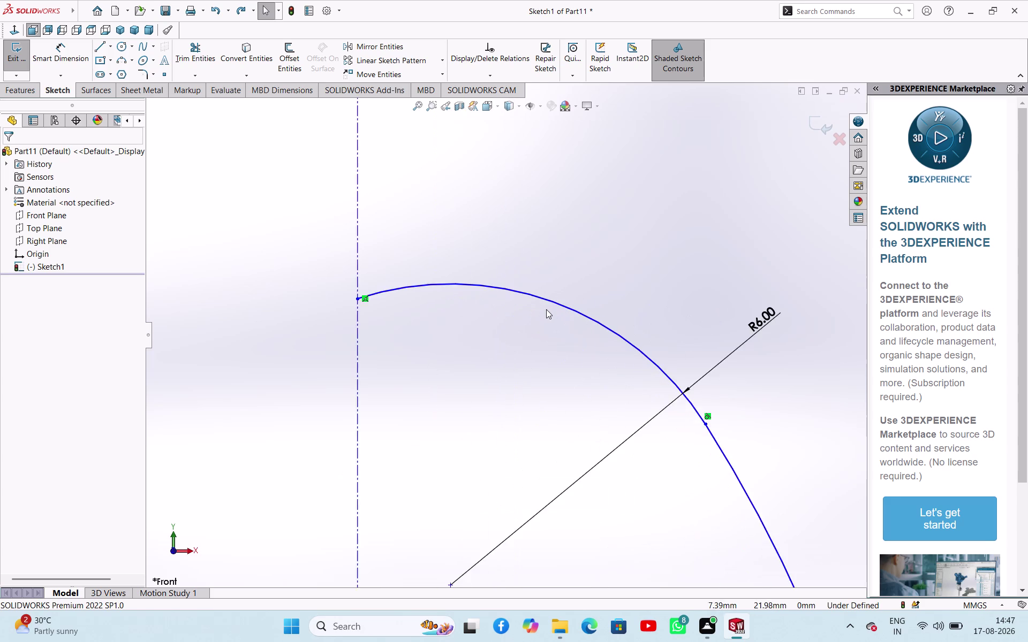
scroll(down, 3)
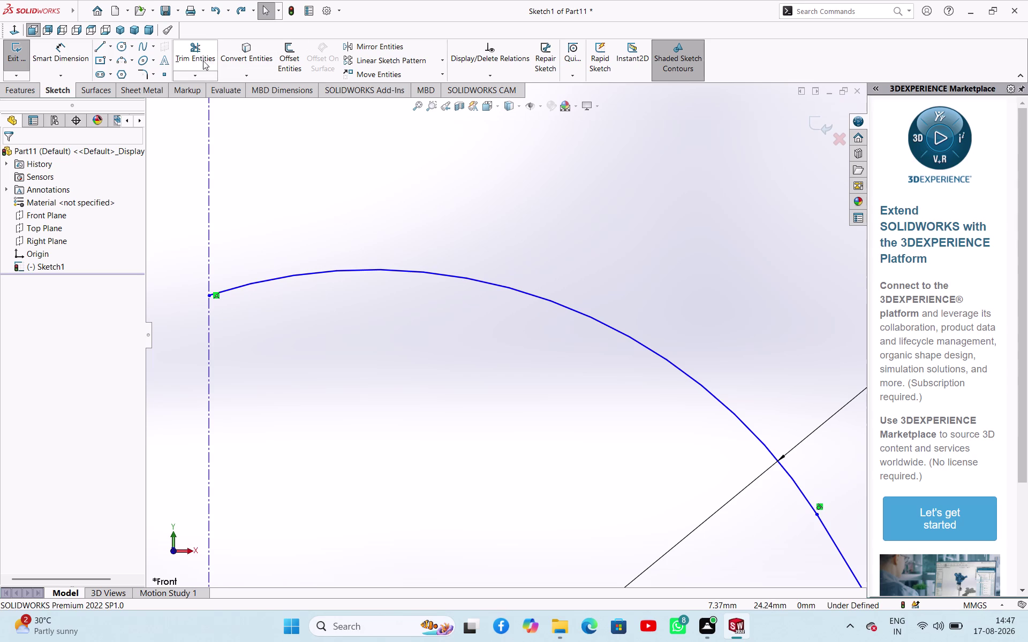
click(211, 293)
click(346, 219)
click(214, 296)
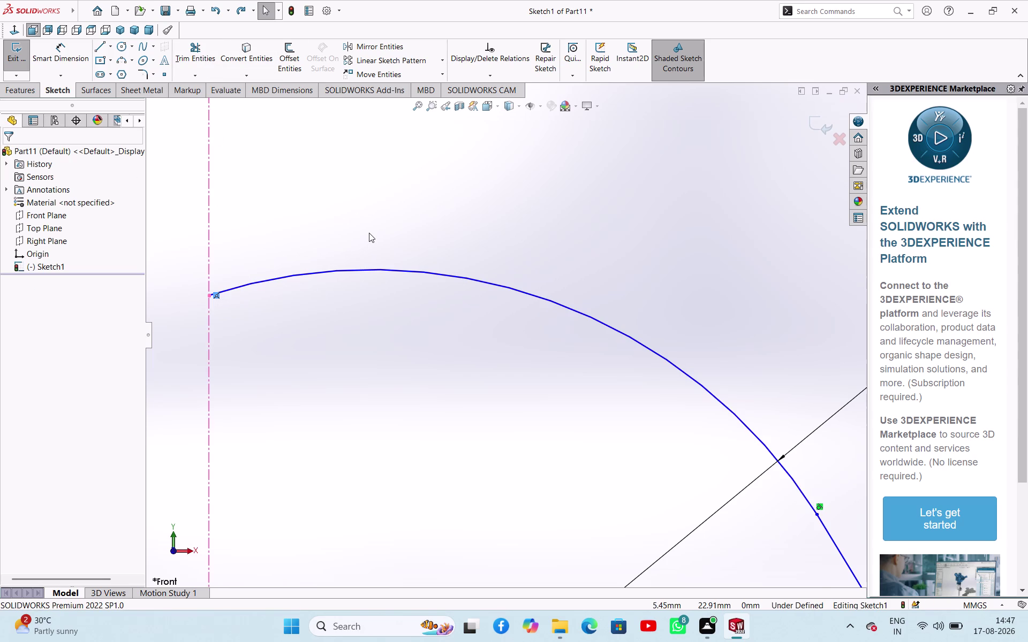
key(Delete)
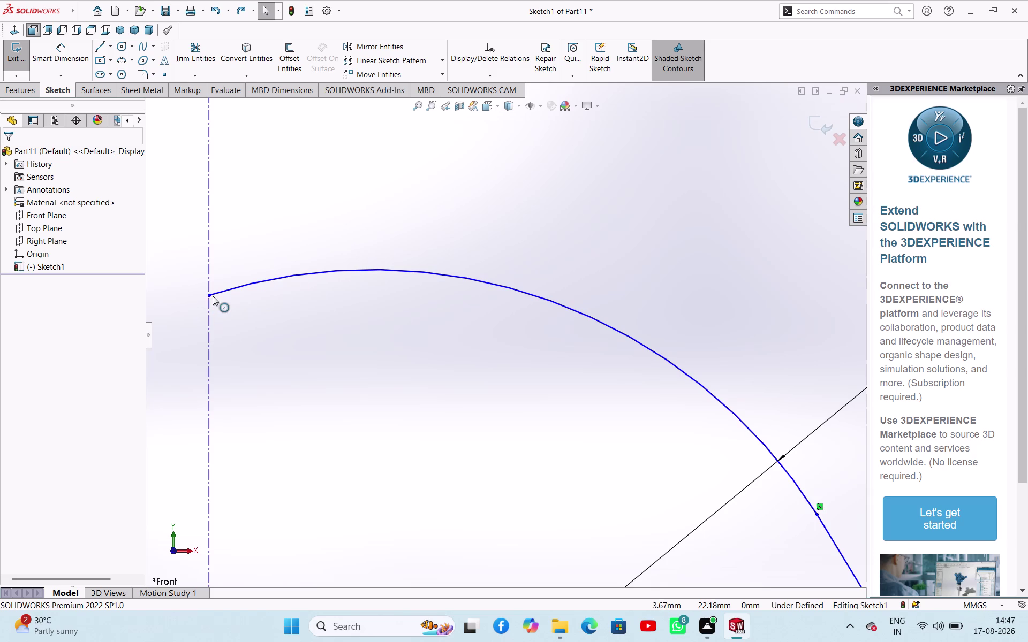
Drag the R6 arc's top end left past the centerline.
drag(211, 295, 173, 256)
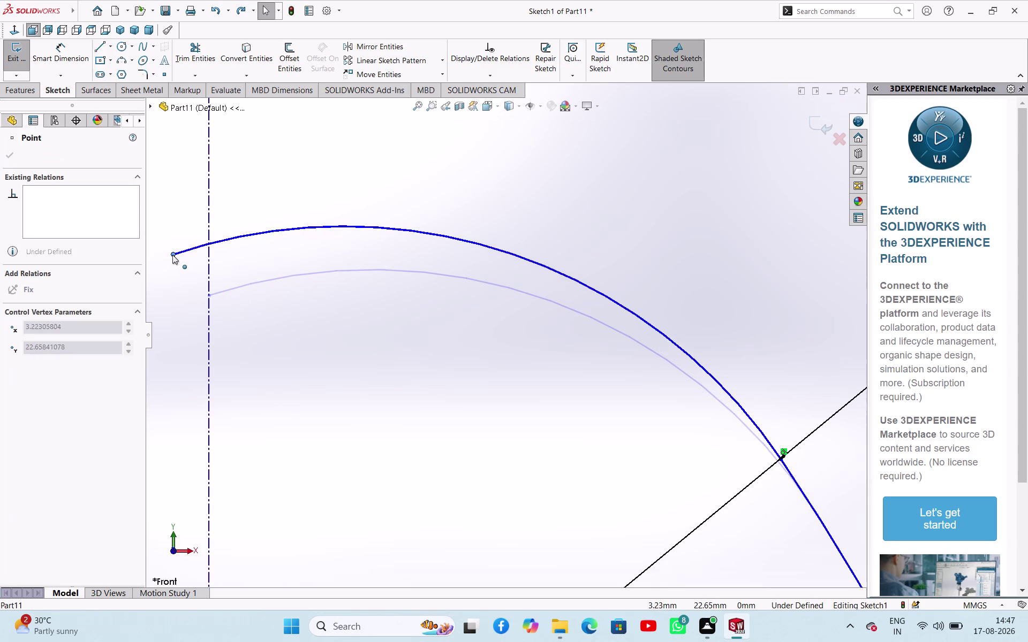
drag(174, 256, 172, 255)
scroll(up, 3)
scroll(up, 3)
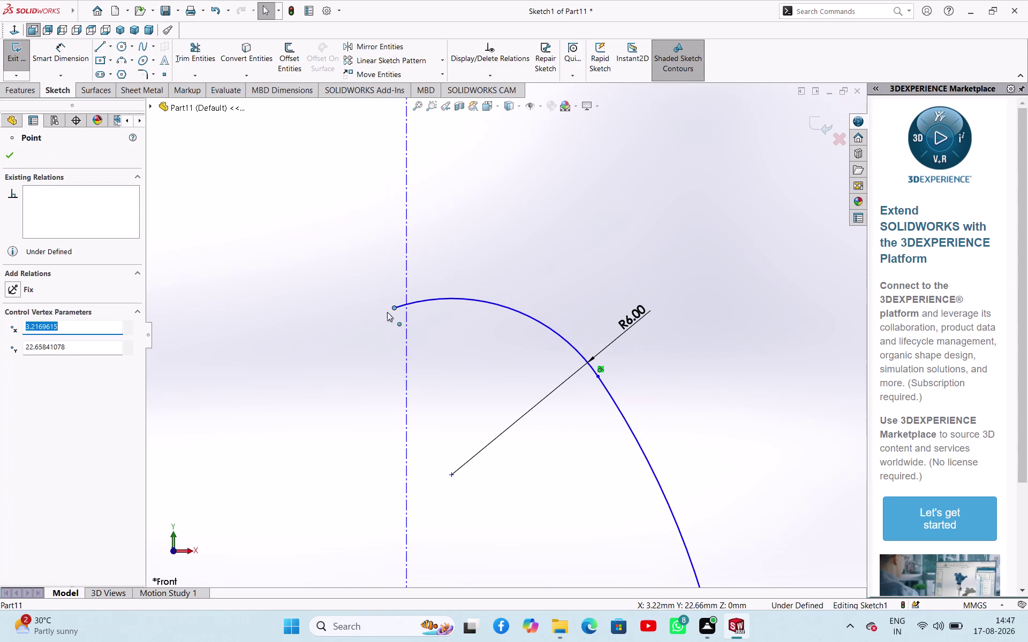
drag(393, 306, 322, 310)
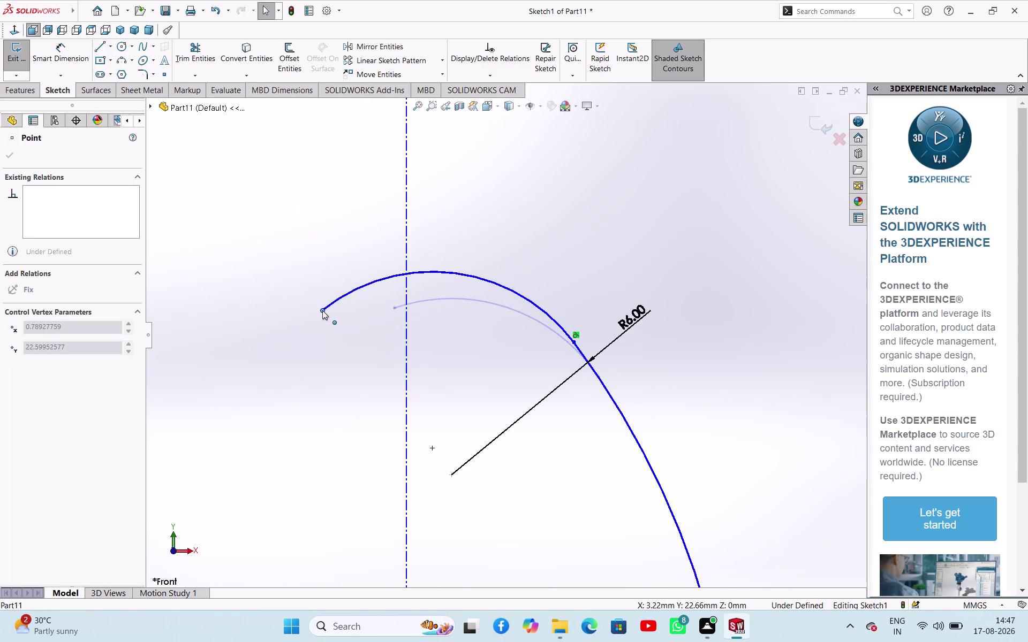
drag(322, 310, 319, 311)
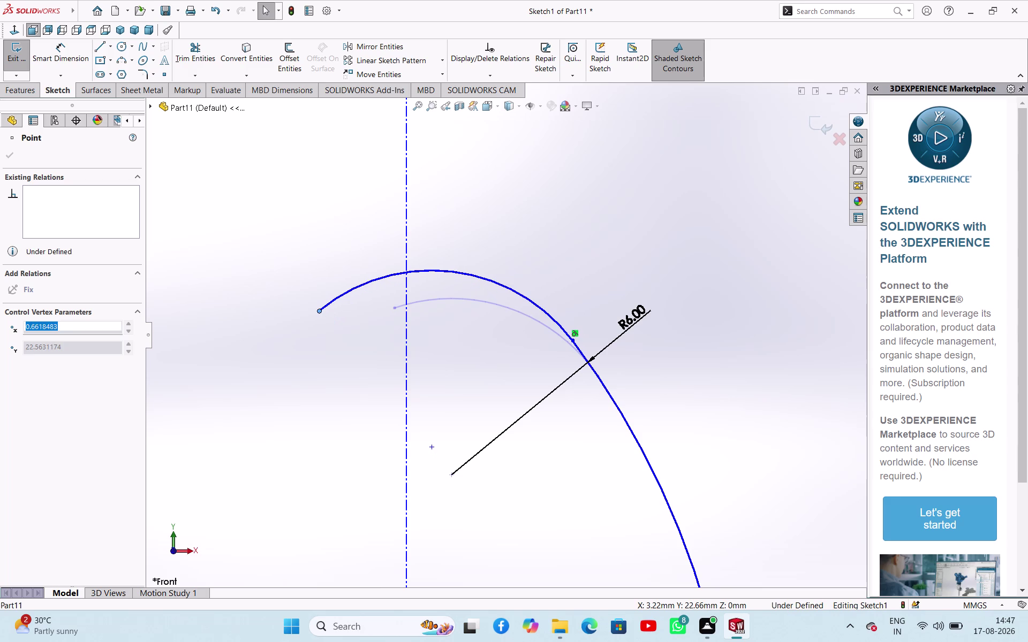
click(594, 230)
Trim the R6 arc back so it ends on the centerline.
click(204, 47)
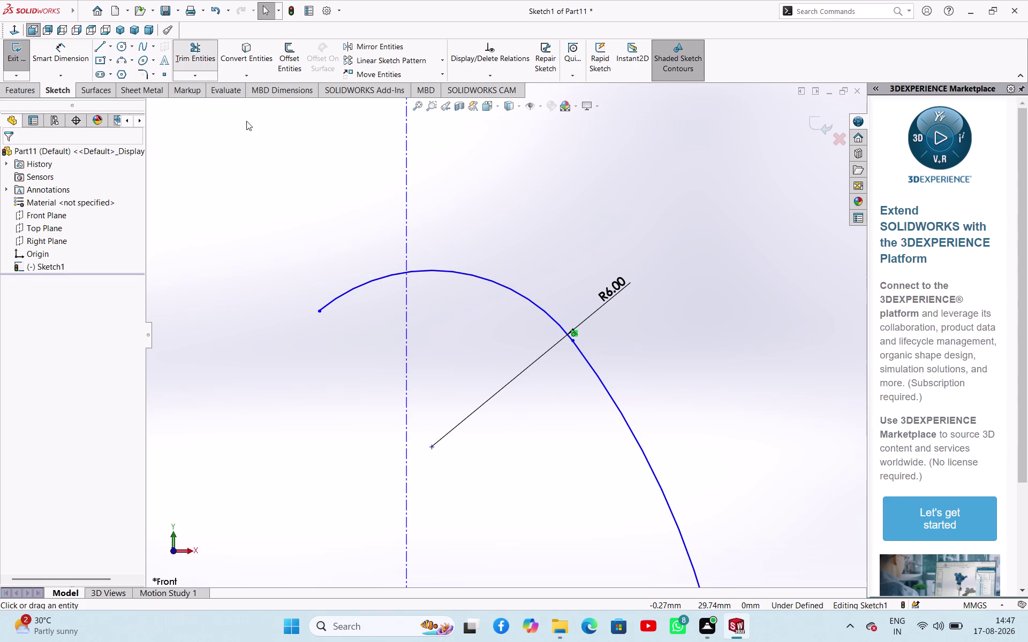
drag(322, 235, 354, 286)
click(354, 286)
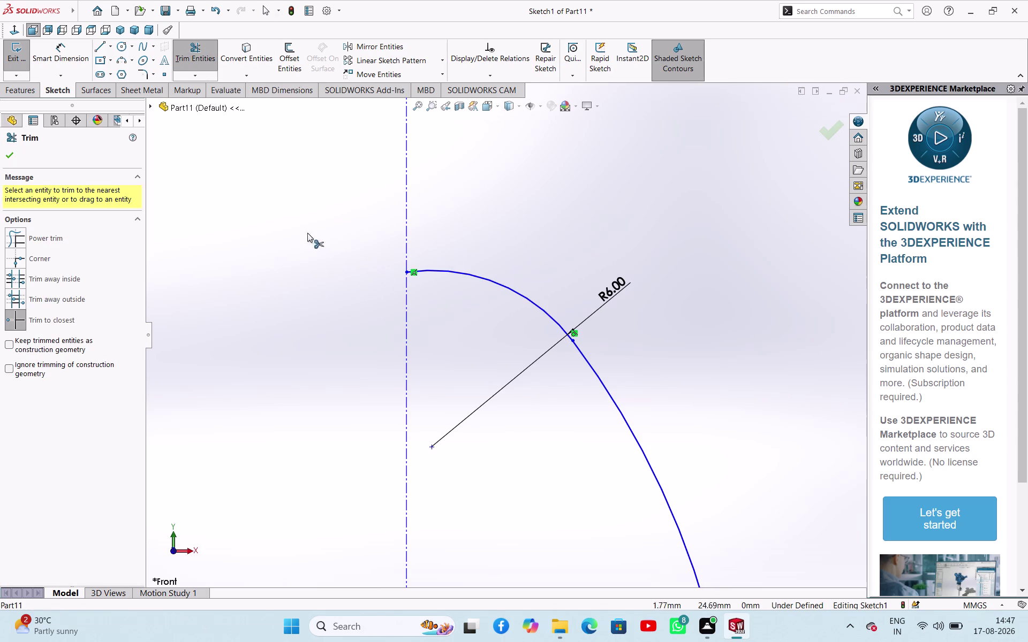
click(5, 154)
click(259, 263)
scroll(up, 3)
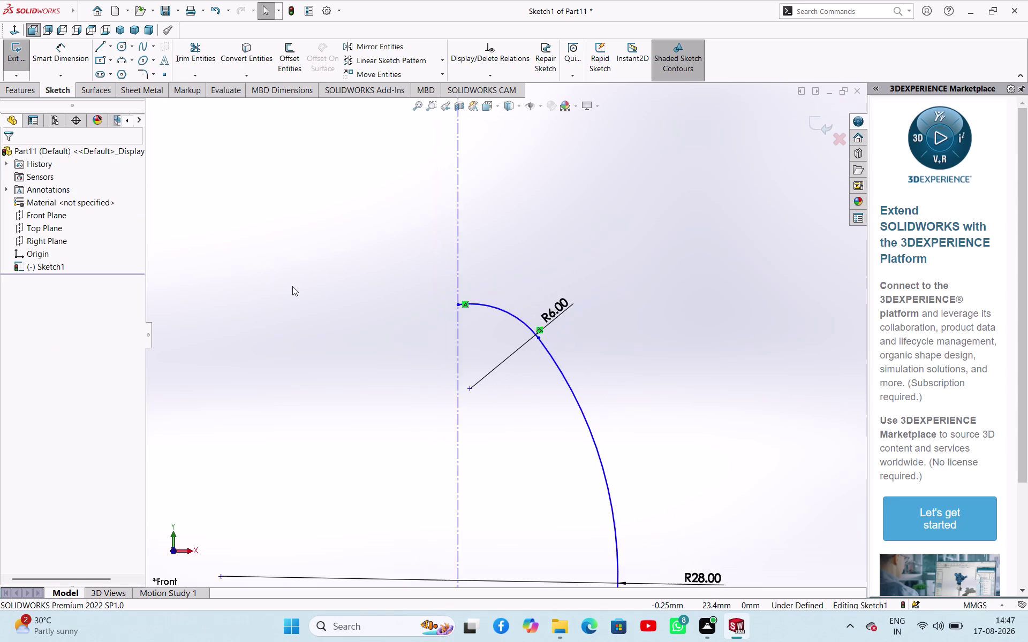
Make the lower R28 arc tangent to the short vertical line.
scroll(up, 3)
scroll(down, 3)
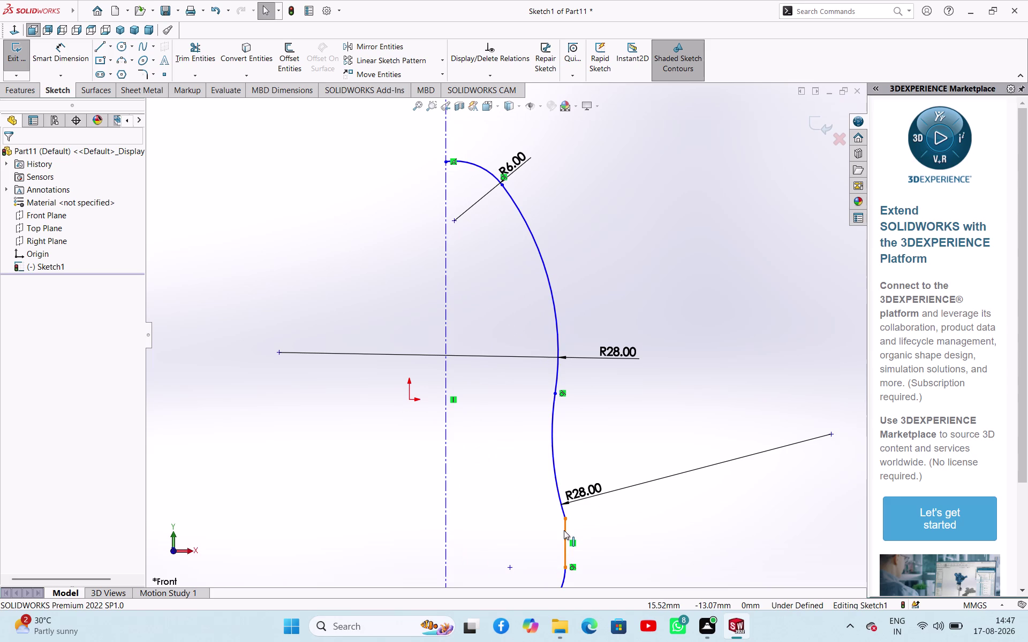
click(563, 530)
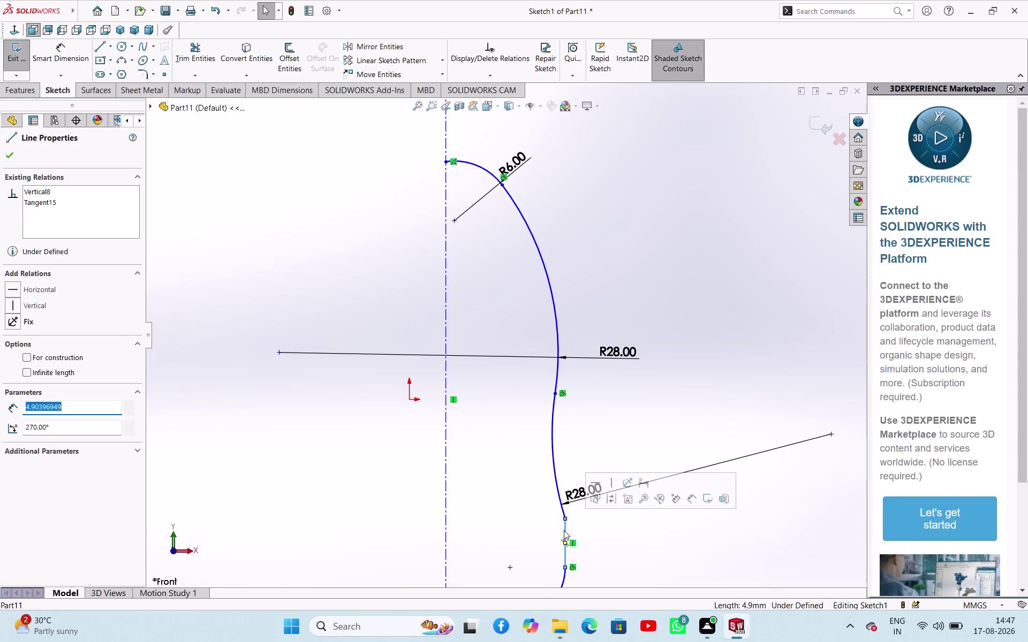
click(557, 490)
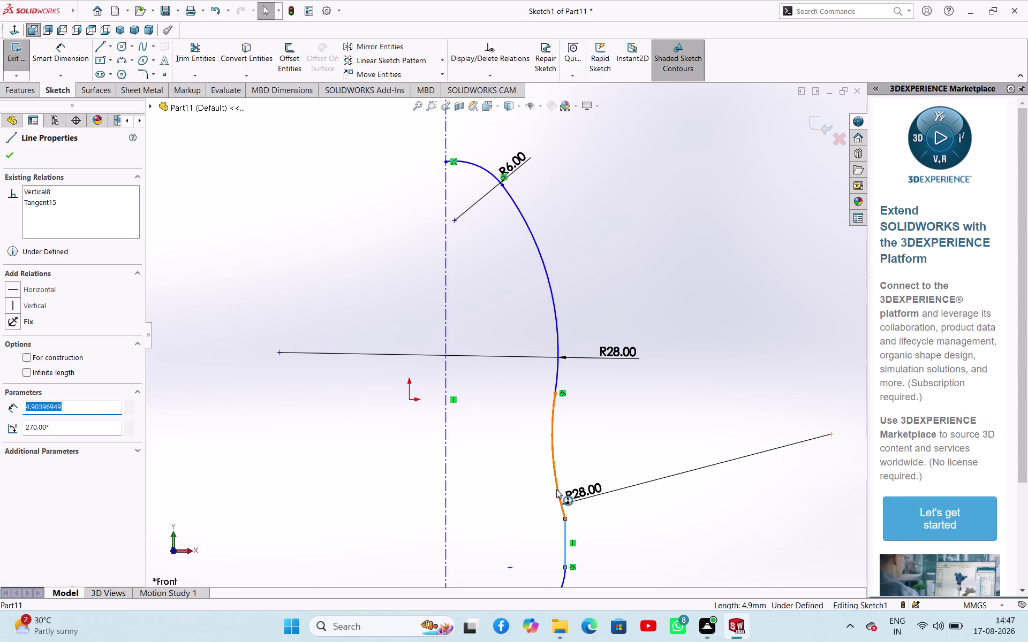
click(583, 443)
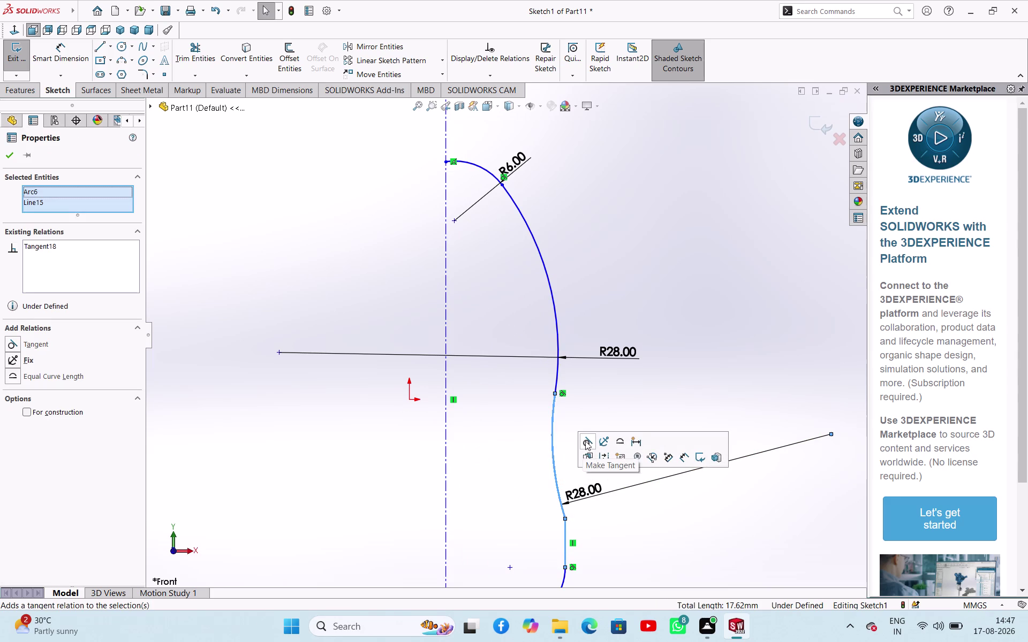
click(689, 362)
scroll(up, 3)
scroll(down, 3)
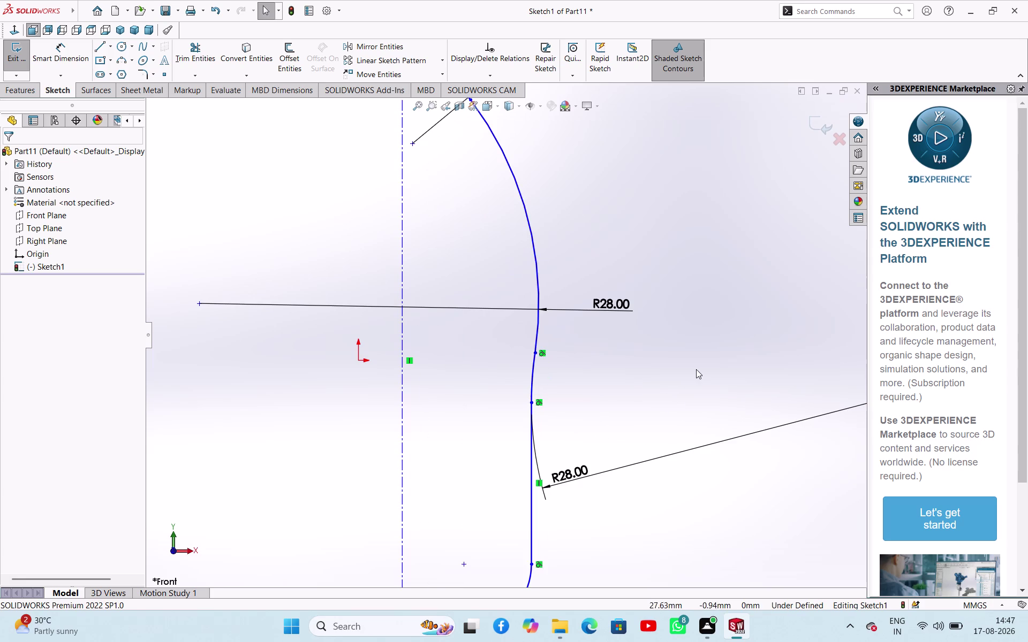
Add a radius dimension to the small connecting arc.
right_drag(701, 369, 726, 263)
click(533, 373)
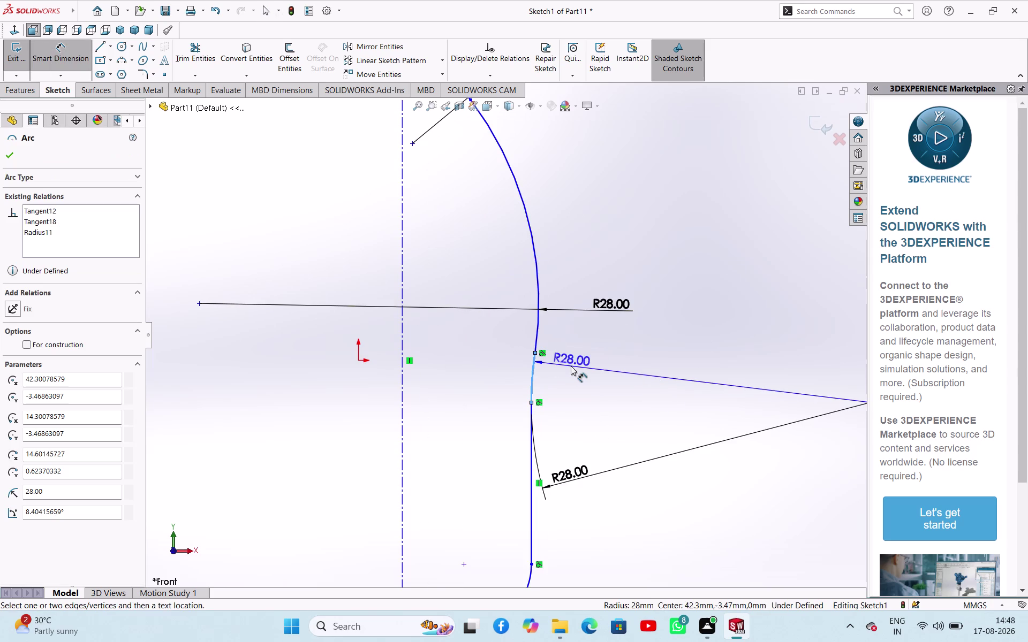
click(569, 373)
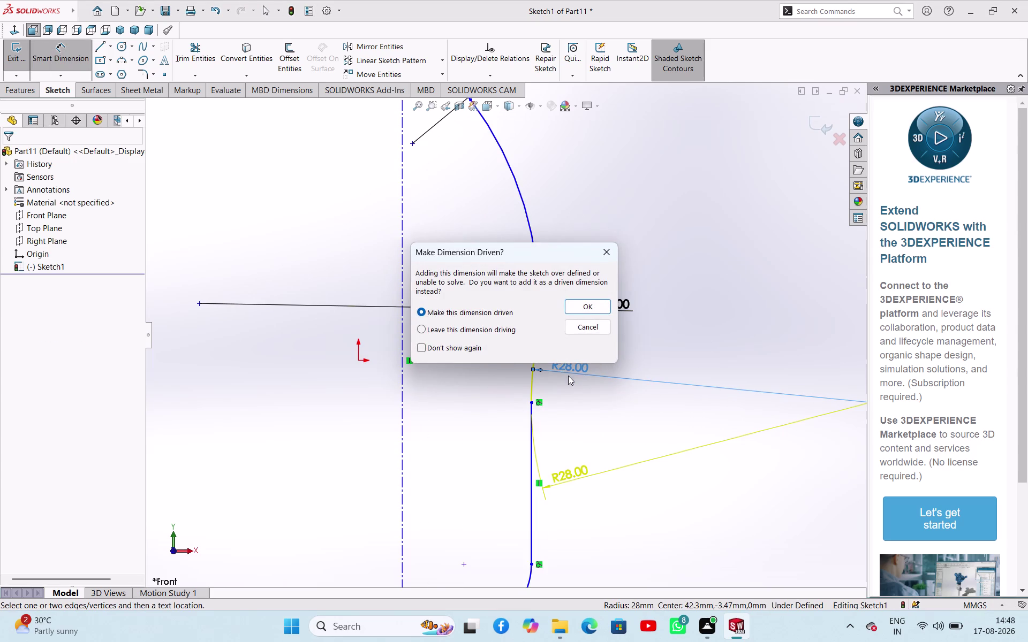
Dismiss the over-definition warning and change the lower arc's radius from 28 to 5.
click(613, 249)
double_click(554, 481)
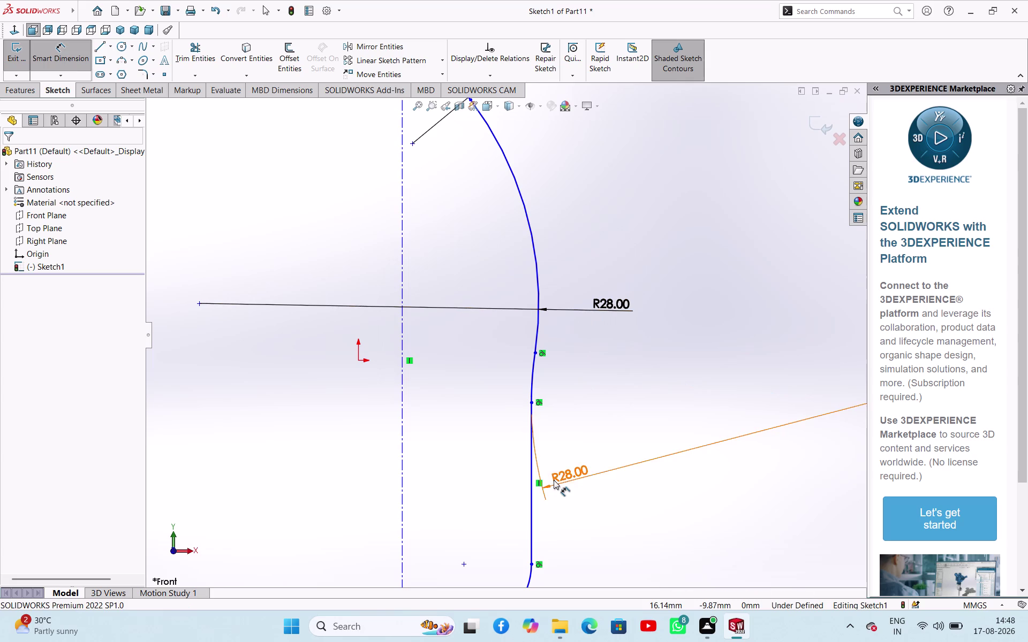
key(5)
key(Return)
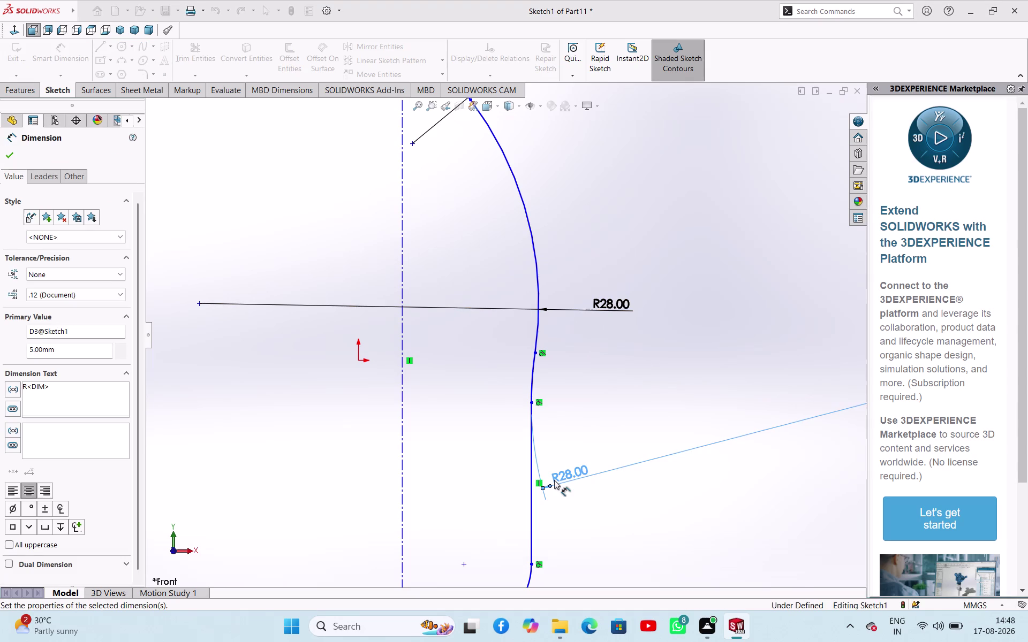
scroll(down, 3)
scroll(down, 3)
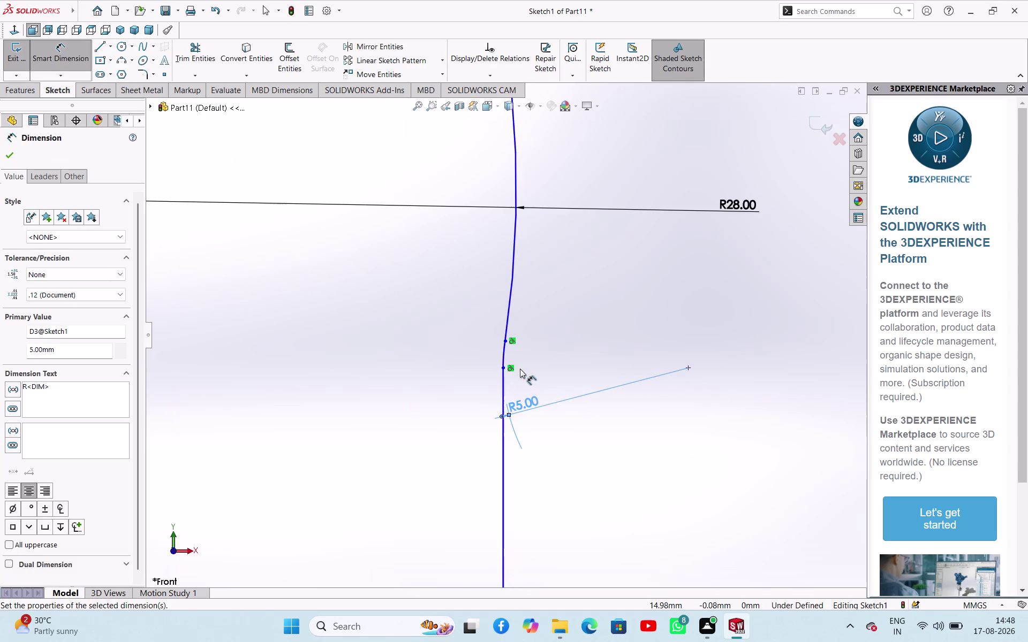
scroll(down, 3)
scroll(down, 3)
scroll(up, 3)
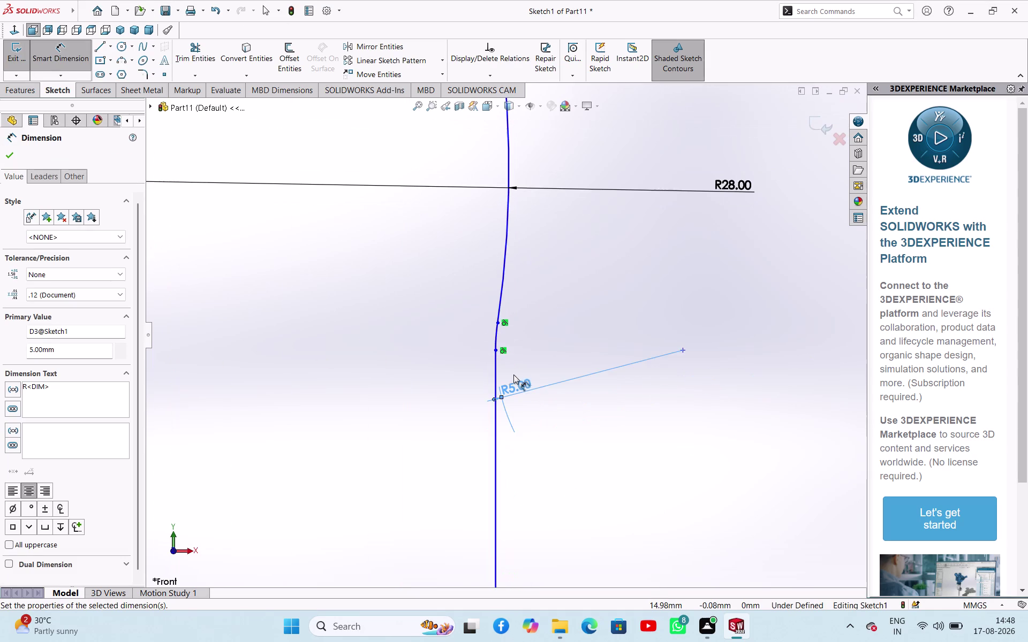
scroll(up, 3)
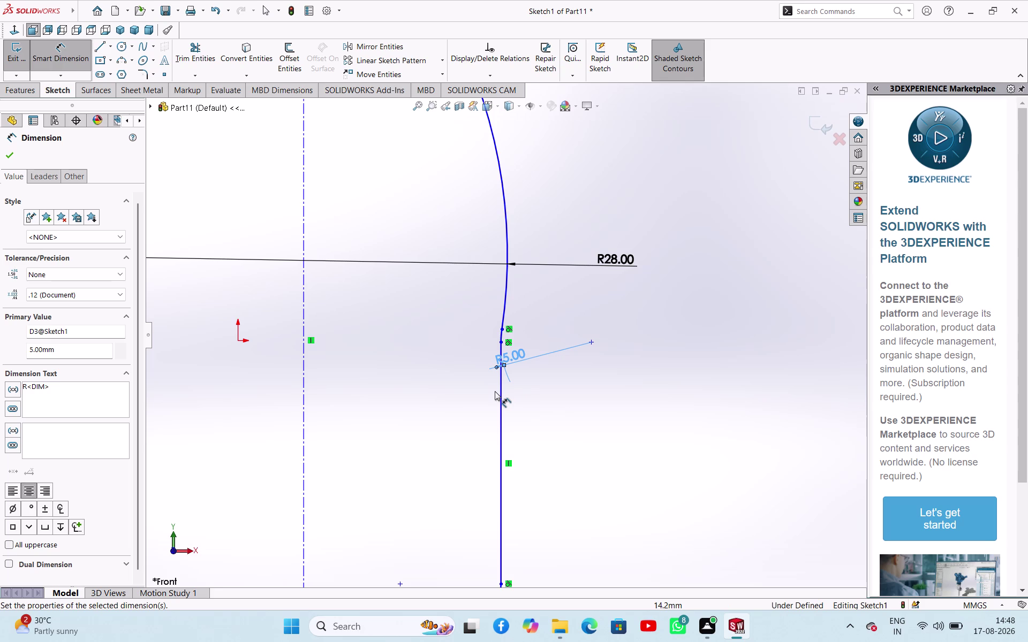
Delete the small R5 arc below the R28 arc.
click(682, 374)
right_click(681, 375)
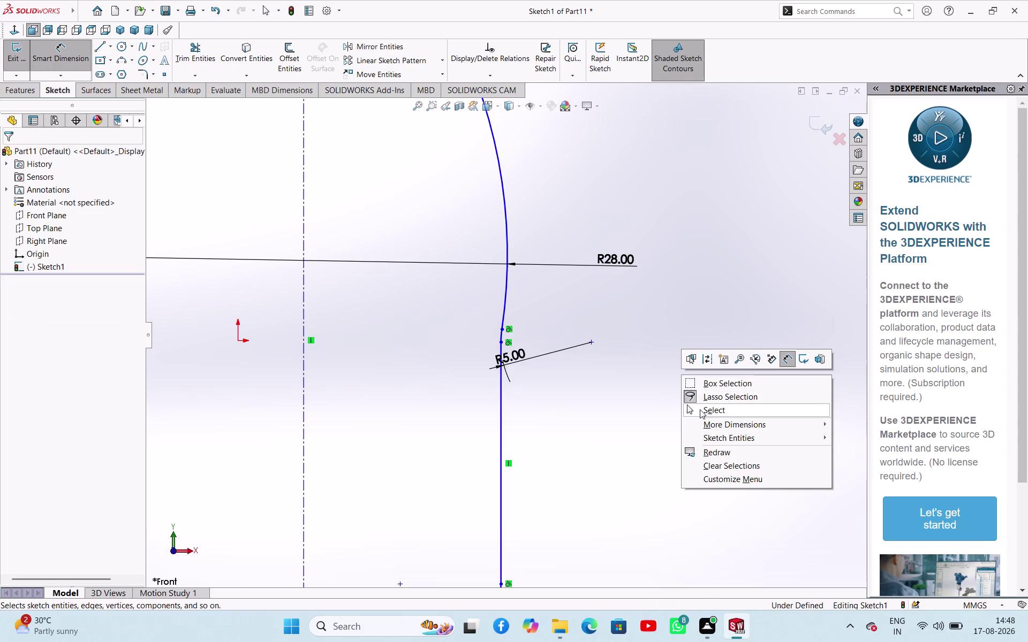
click(700, 411)
click(501, 339)
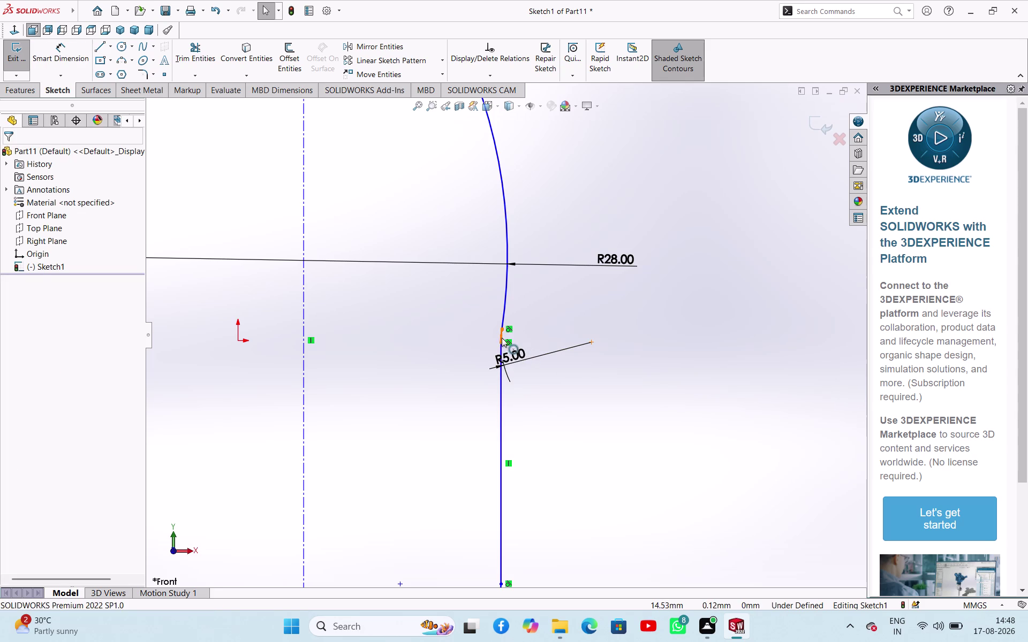
key(Delete)
key(Return)
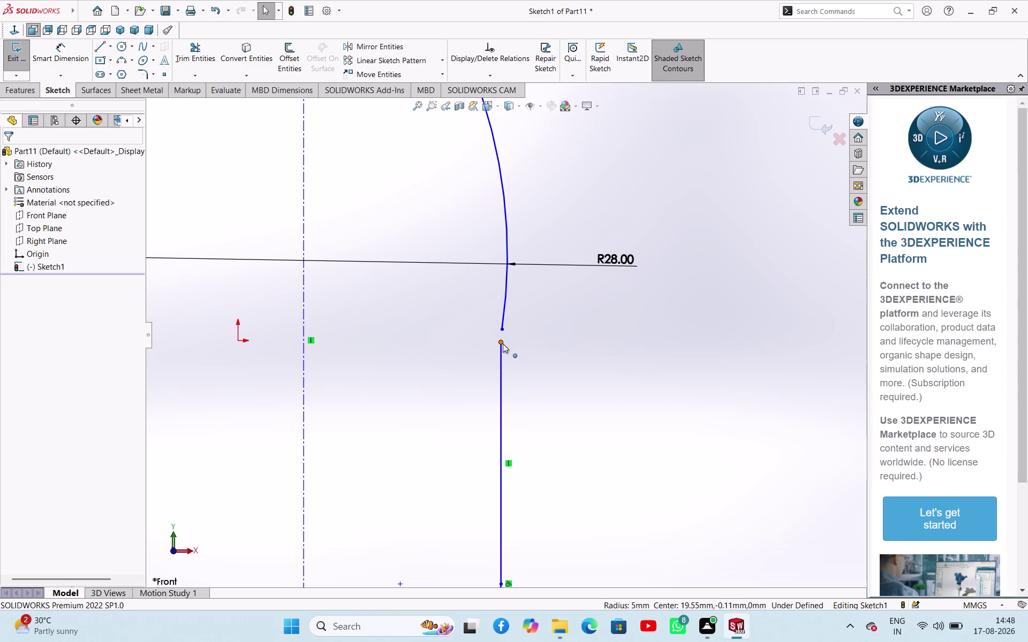
Delete the vertical straight line under the R28 arc, leaving a gap.
click(502, 343)
click(503, 330)
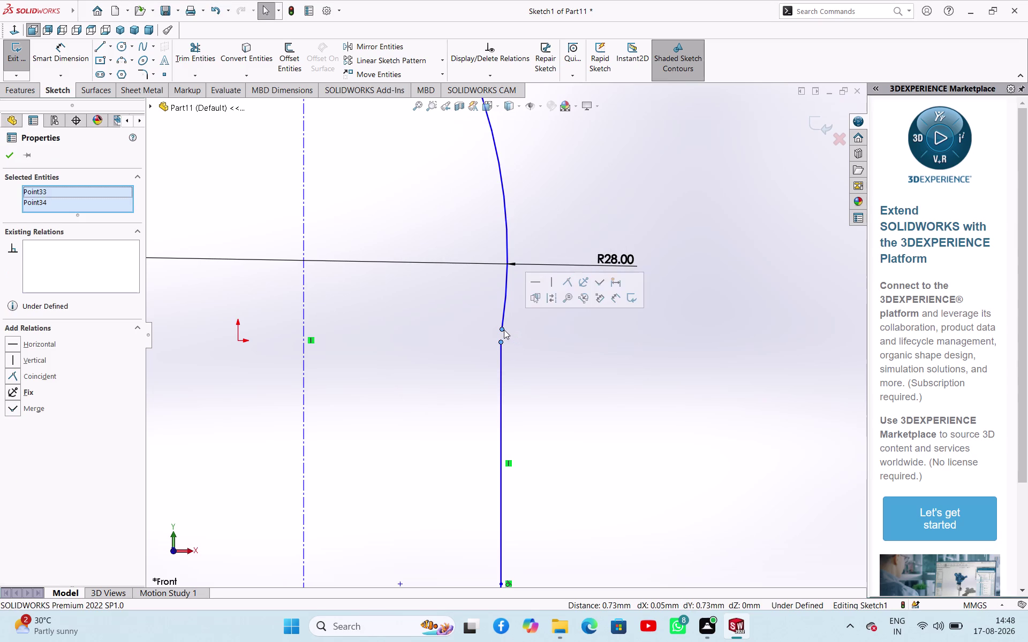
click(567, 287)
click(620, 362)
scroll(up, 3)
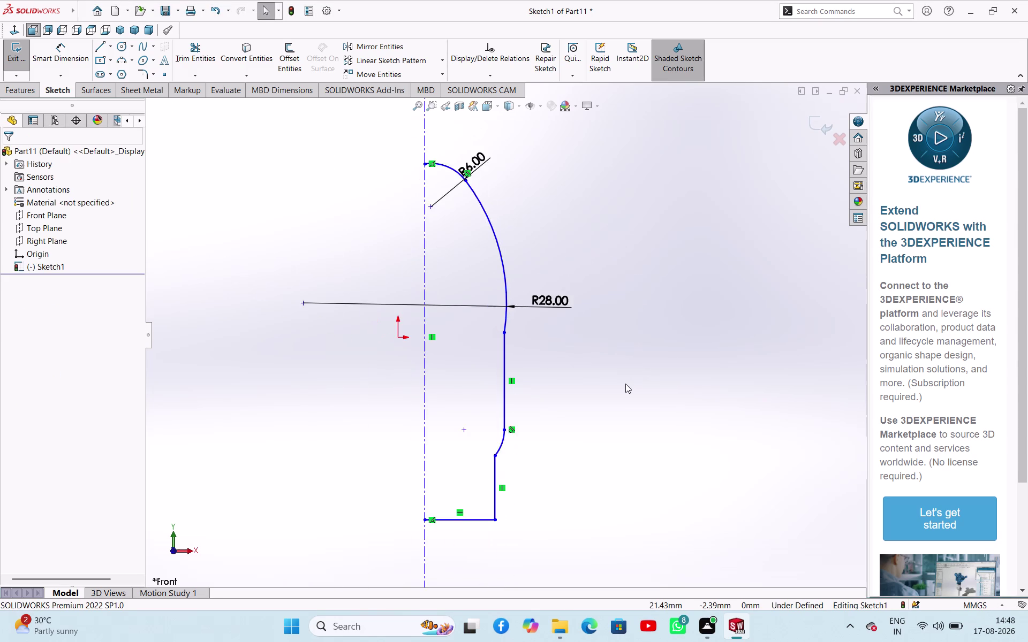
scroll(up, 3)
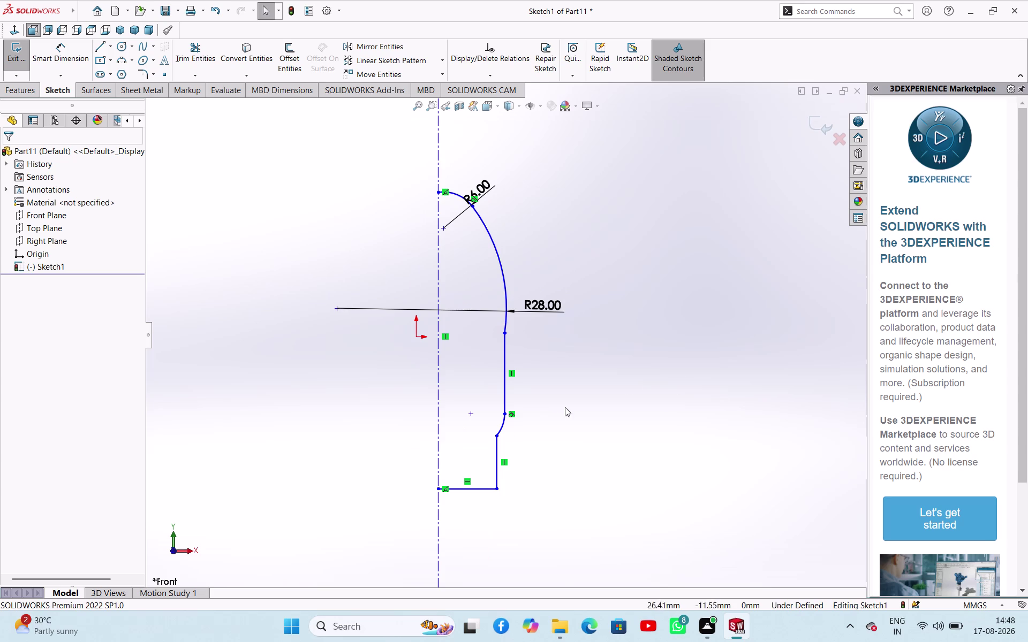
click(506, 382)
key(Delete)
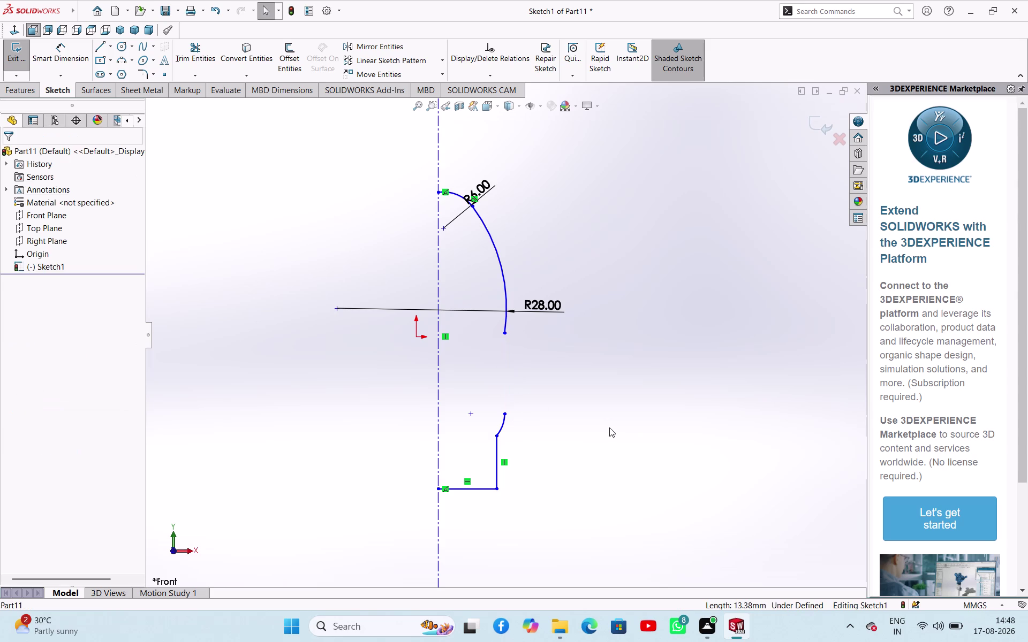
click(122, 61)
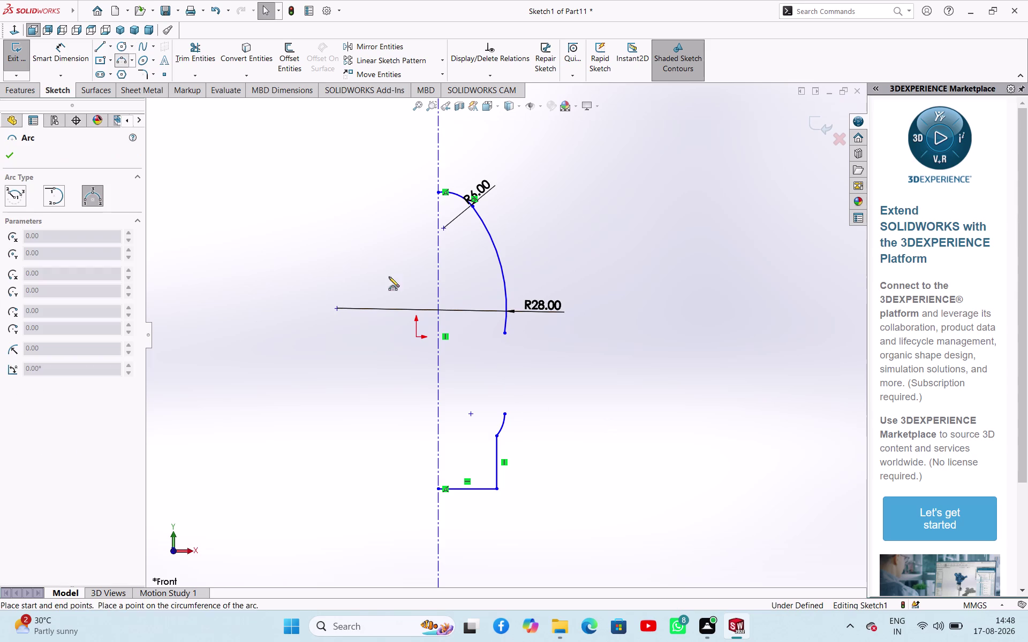
Draw a three-point arc curving down and outward from the R28 arc's lower end.
click(503, 332)
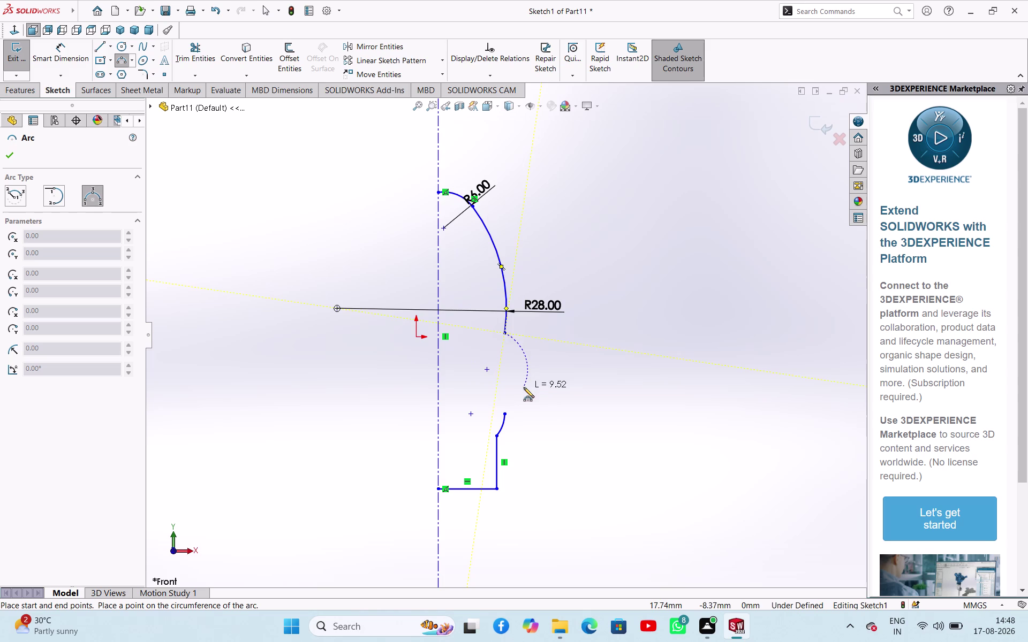
key(Escape)
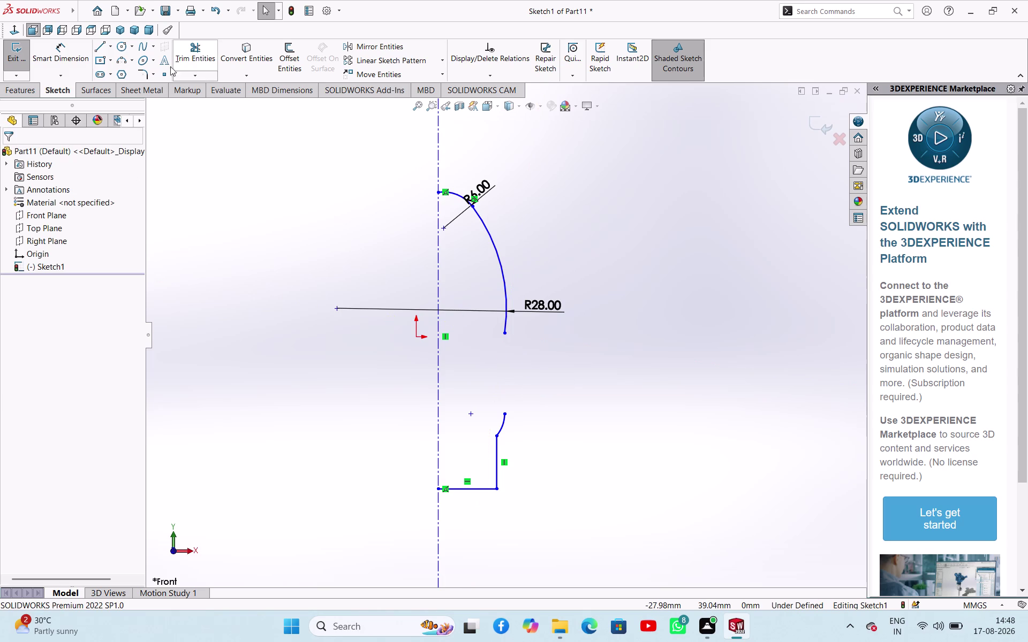
click(122, 59)
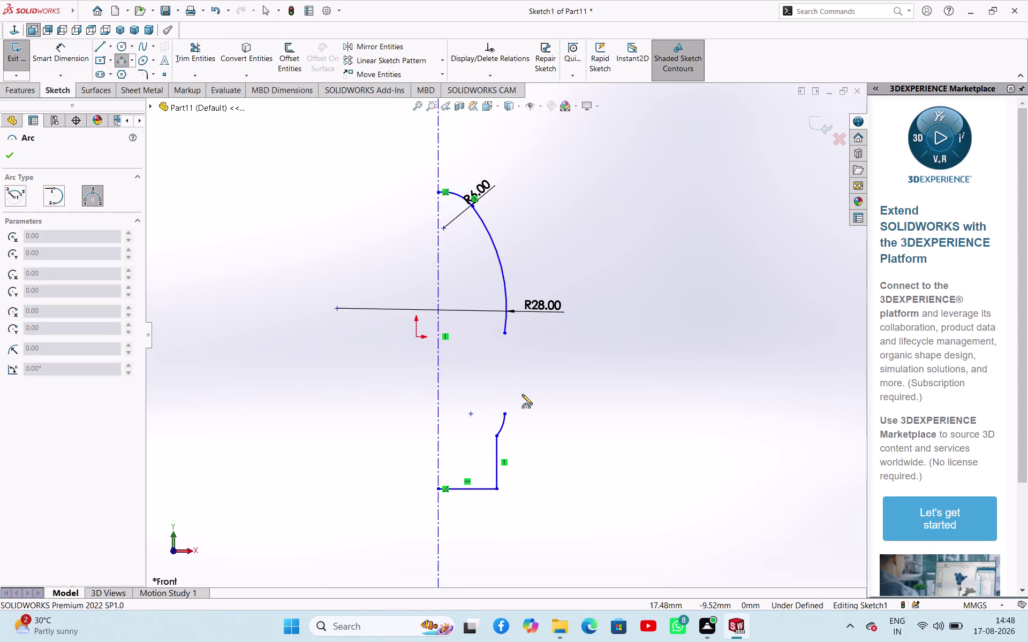
click(522, 395)
click(505, 333)
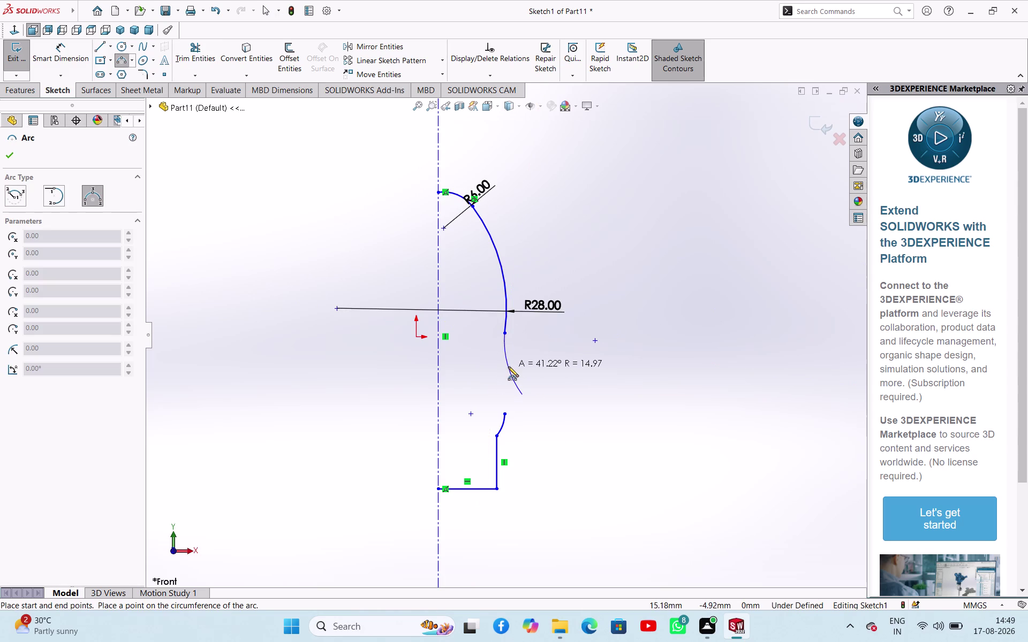
click(508, 366)
Exit arc drawing and place a radius dimension beside the new arc.
right_click(602, 378)
click(608, 388)
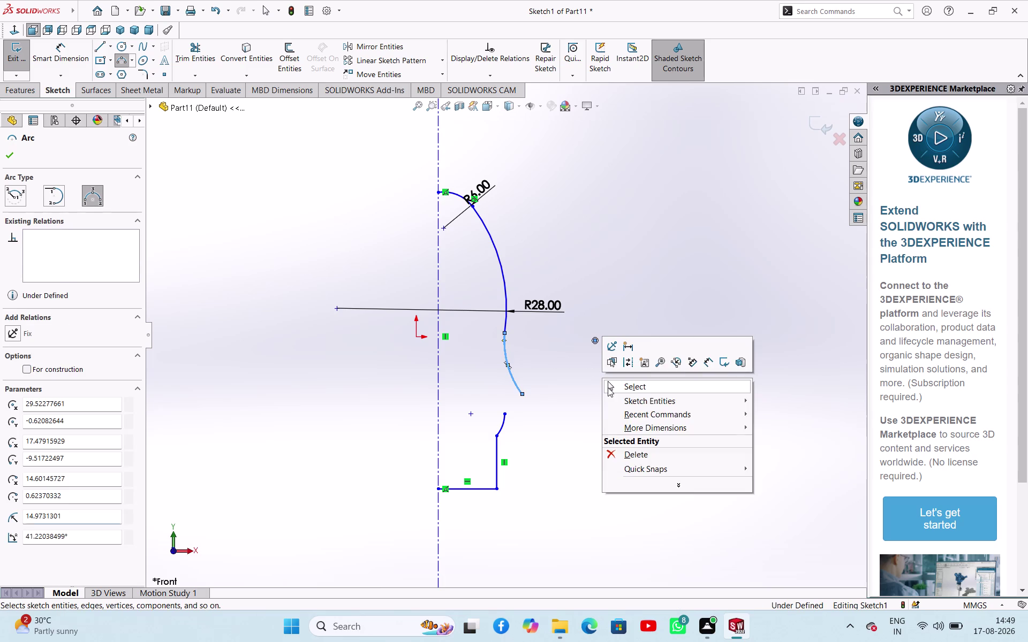
right_drag(617, 388, 645, 330)
click(511, 378)
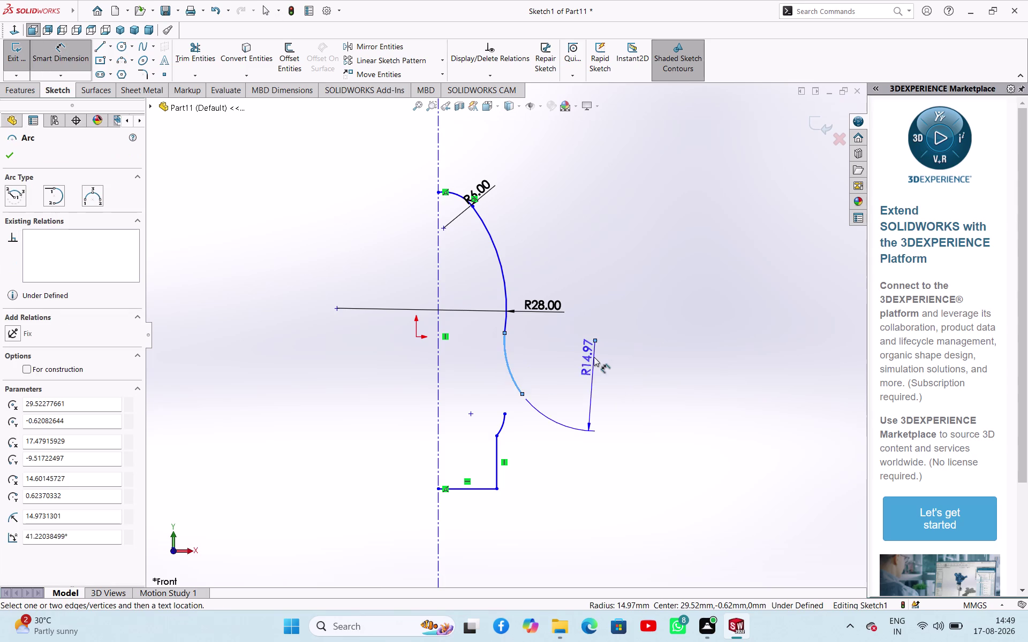
click(558, 351)
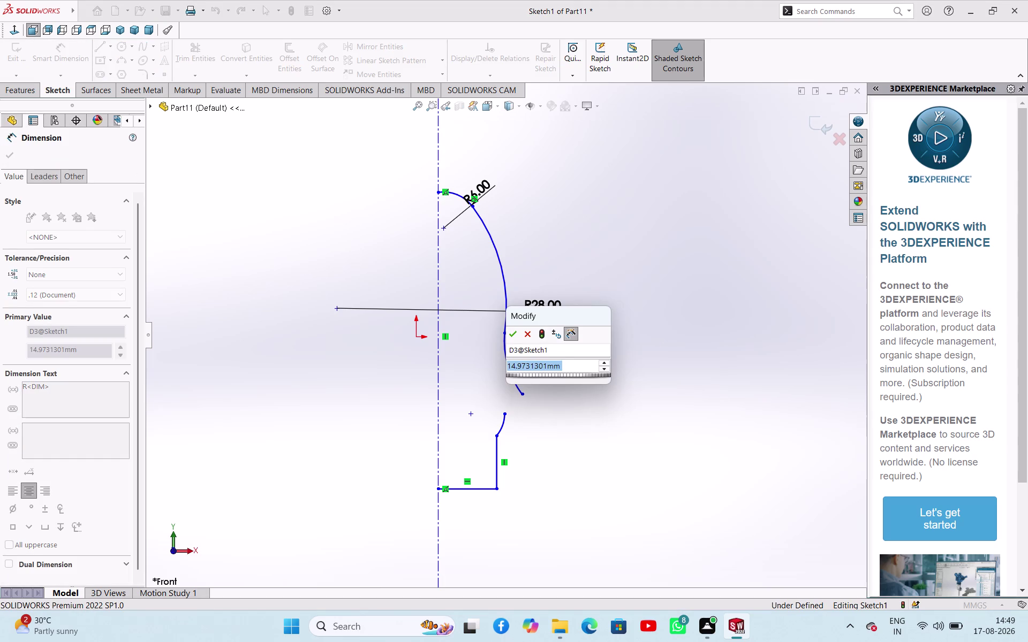
Set the lower arc's radius to 28 mm and stop dimensioning.
text(28)
key(Return)
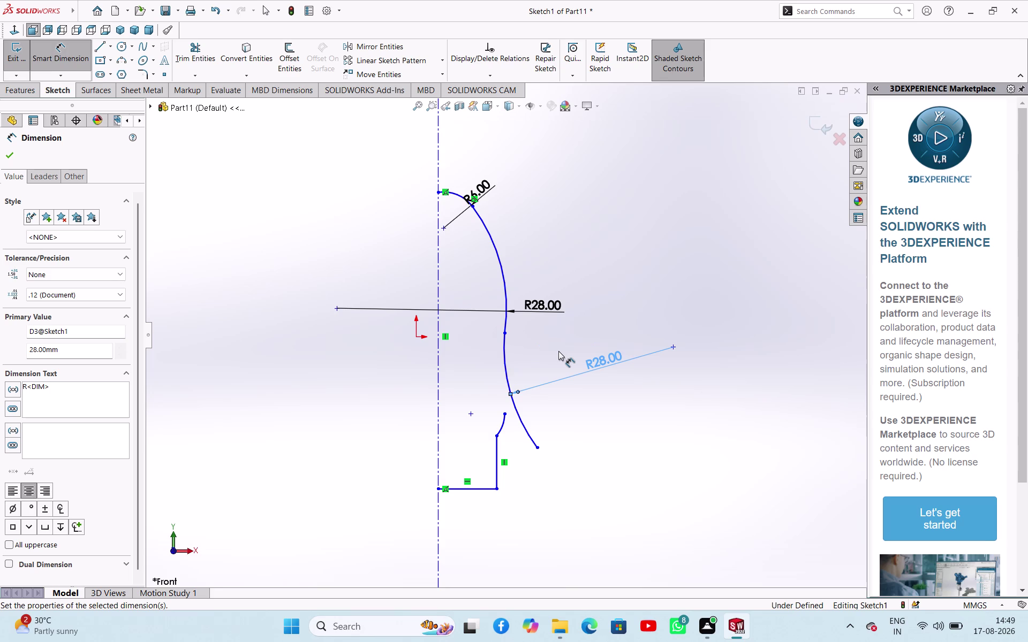
right_click(618, 295)
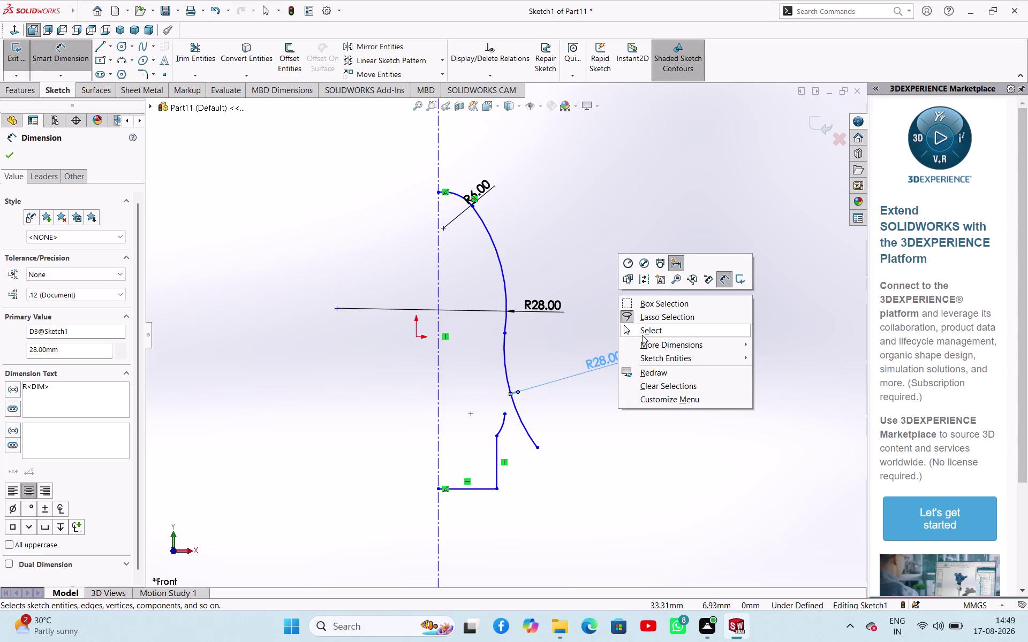
click(642, 335)
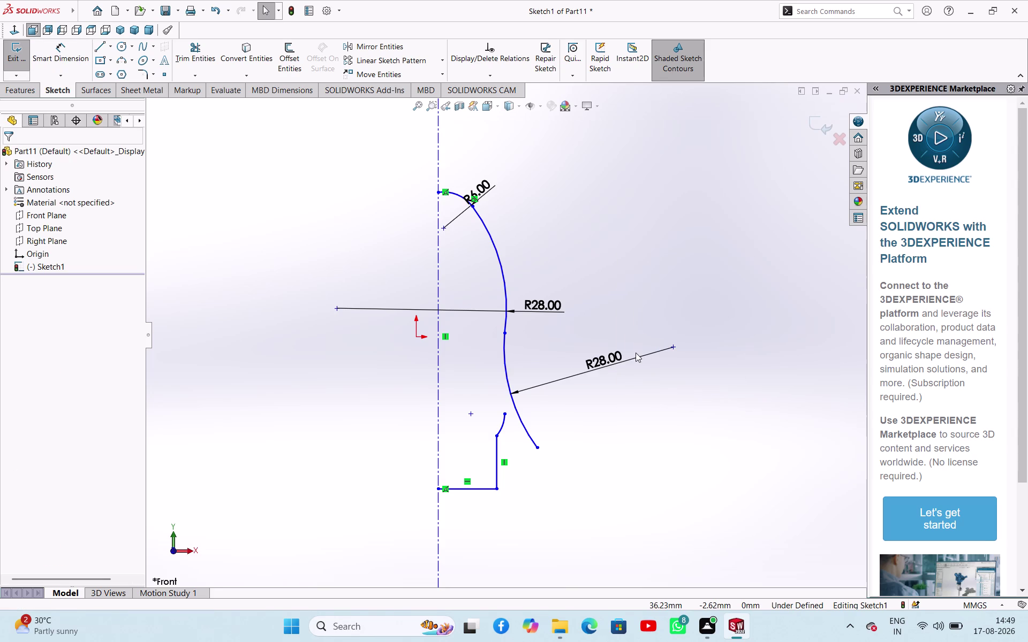
right_drag(676, 281, 693, 235)
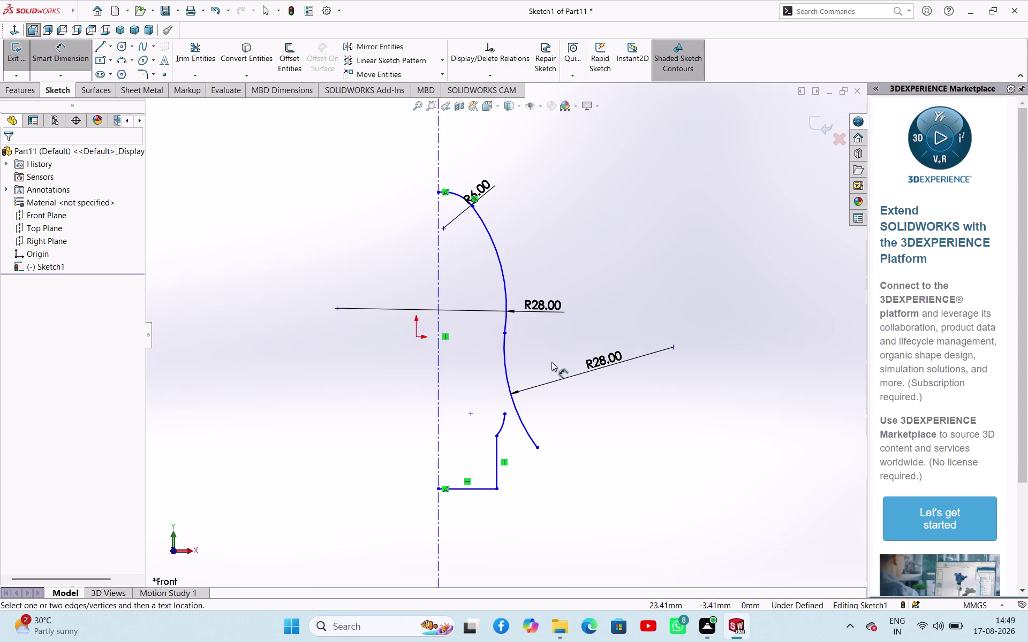
Try a centerline-to-arc-centre dimension, undo it, and delete the stray 38.87 dimension.
click(437, 379)
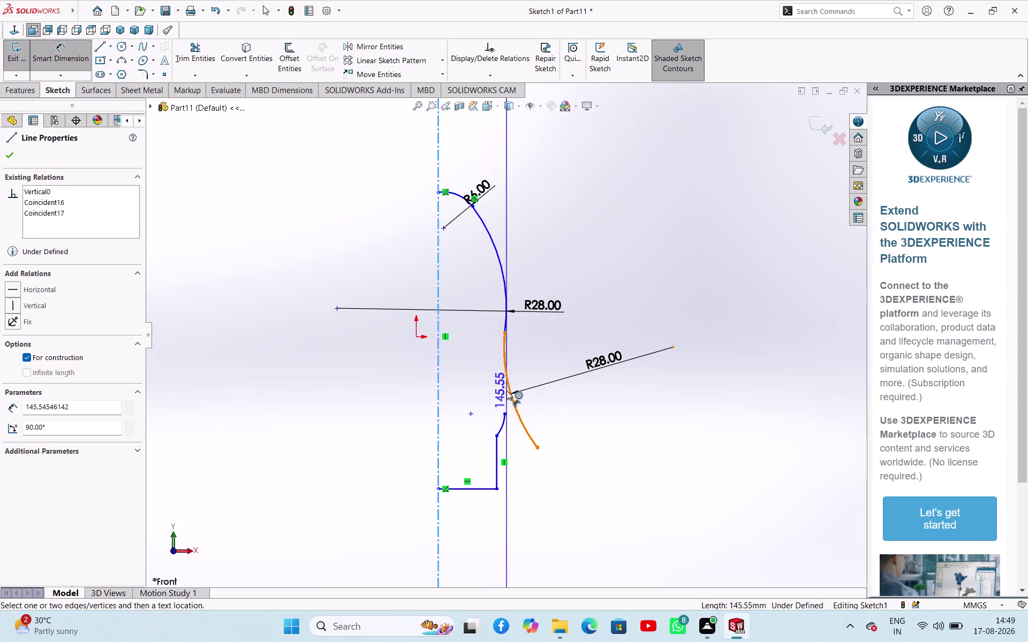
click(507, 390)
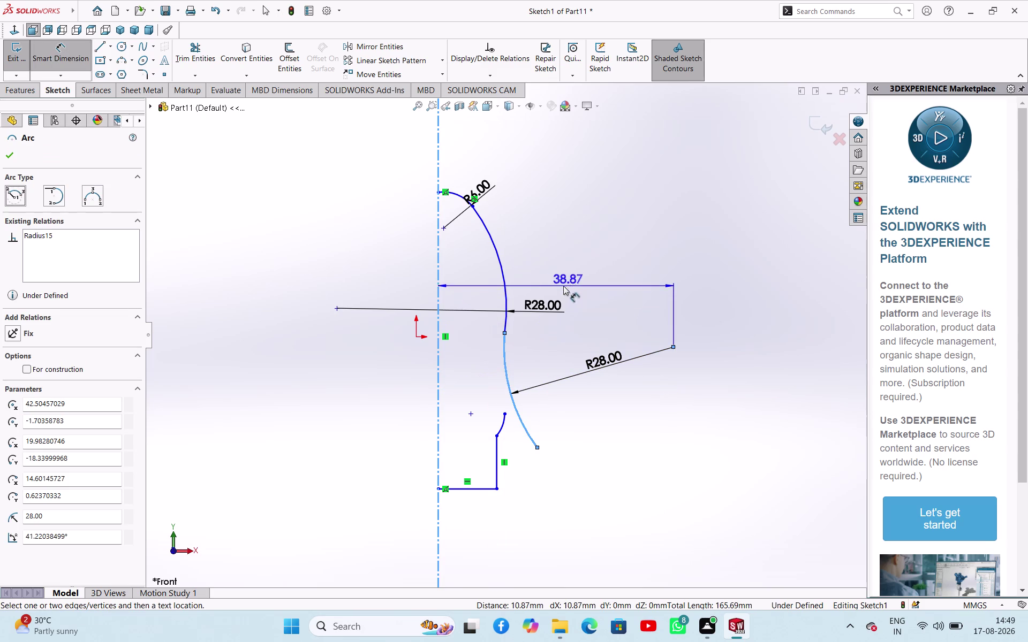
click(528, 306)
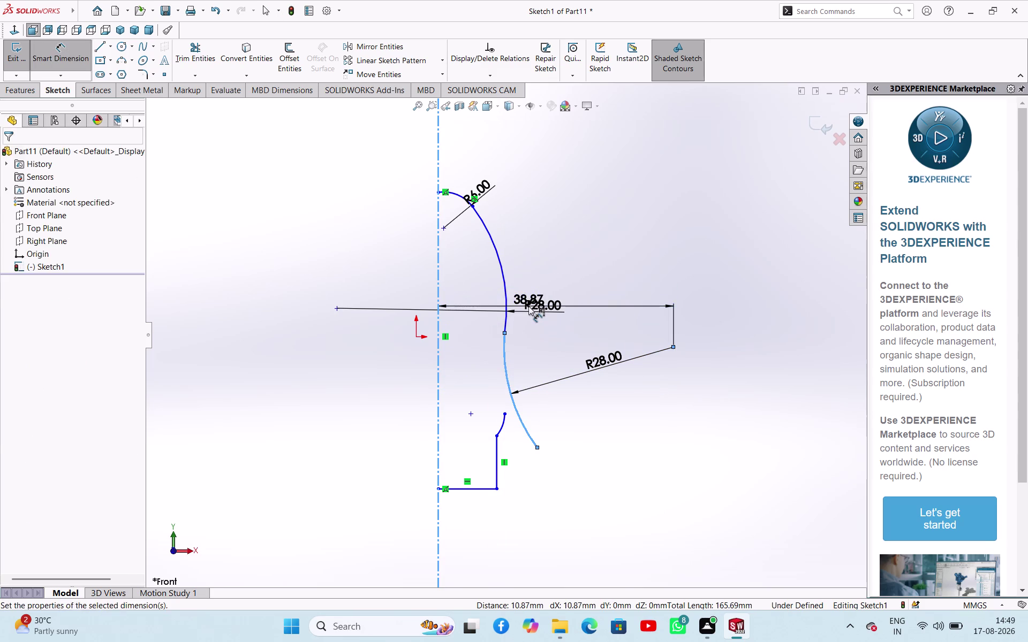
key(5)
key(Return)
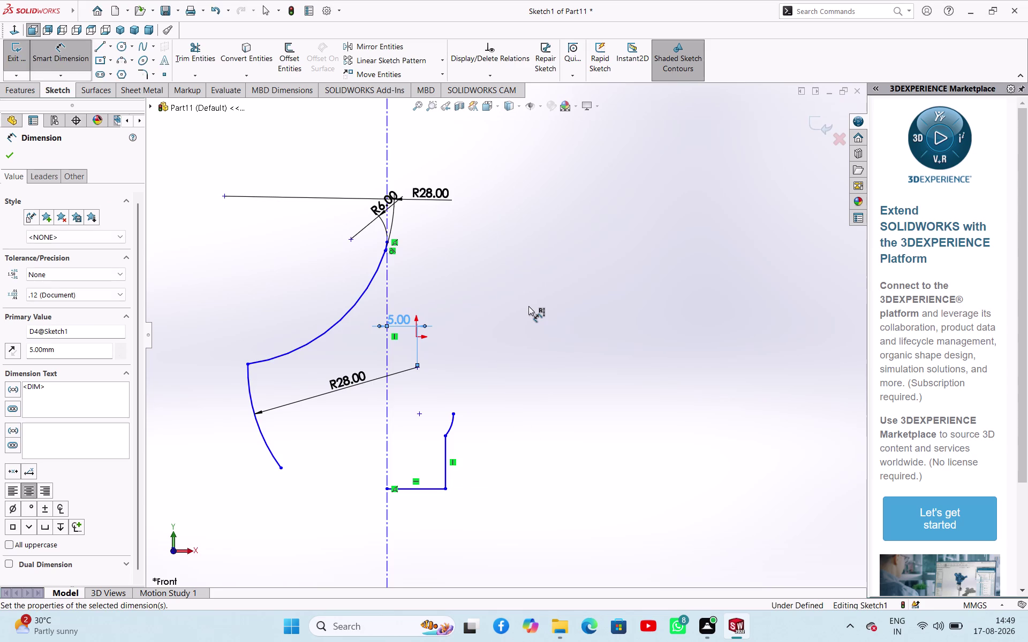
key(ctrl+z)
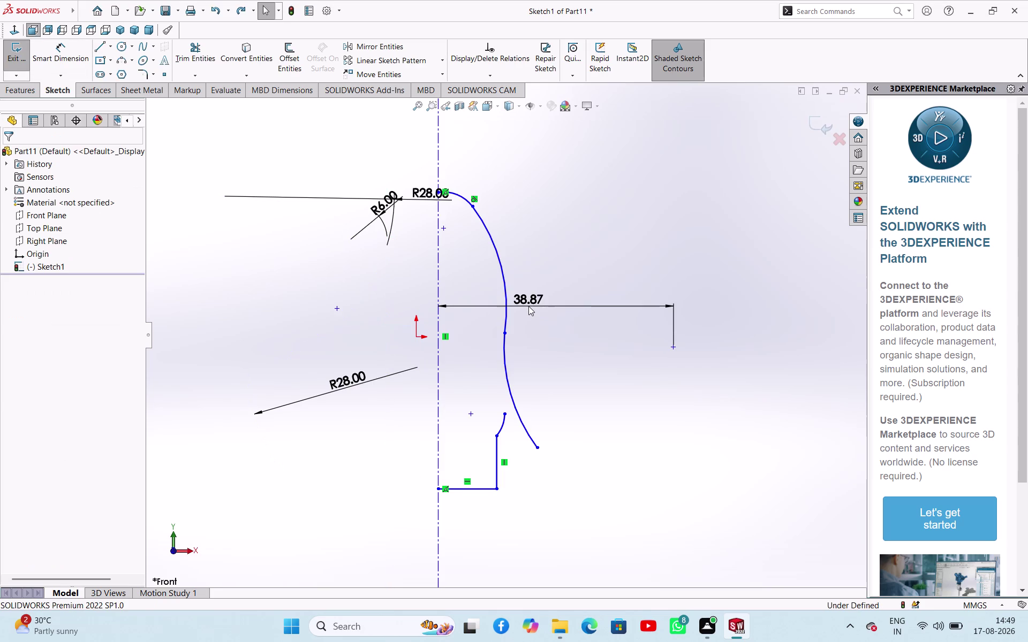
click(629, 246)
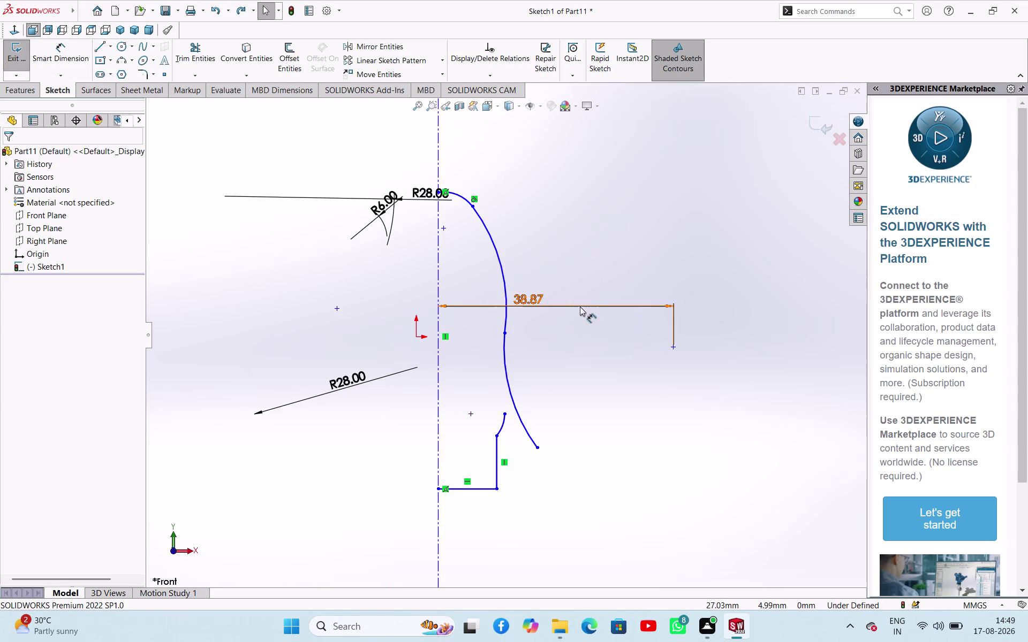
click(580, 307)
key(Delete)
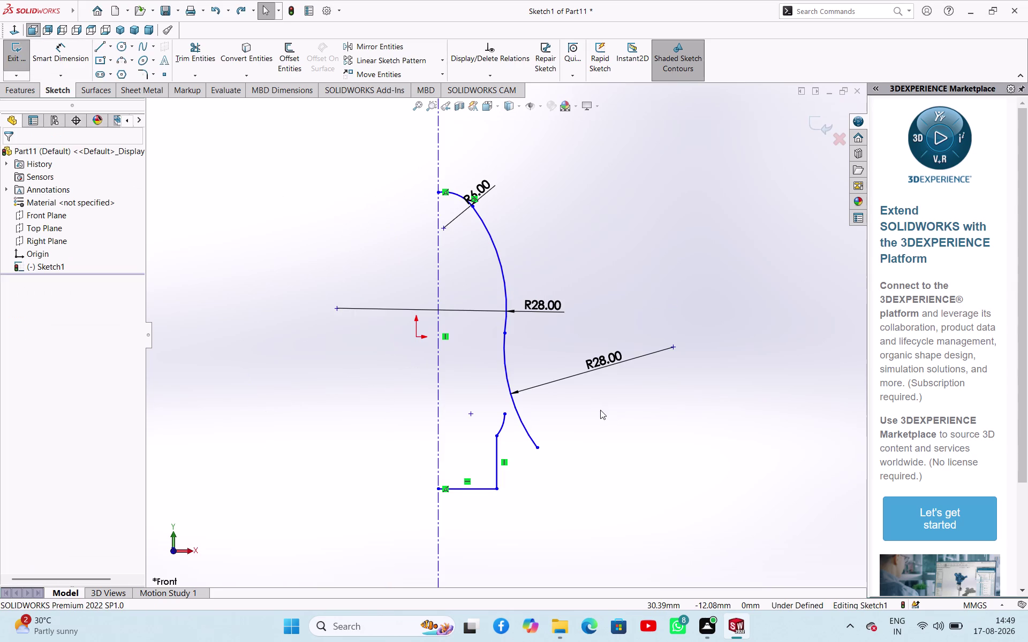
click(655, 483)
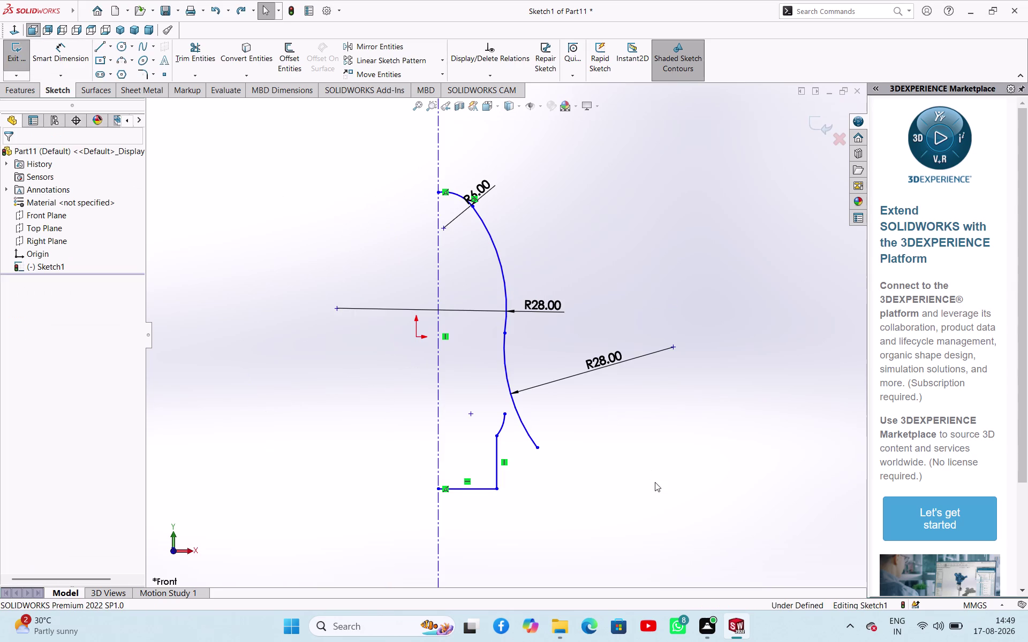